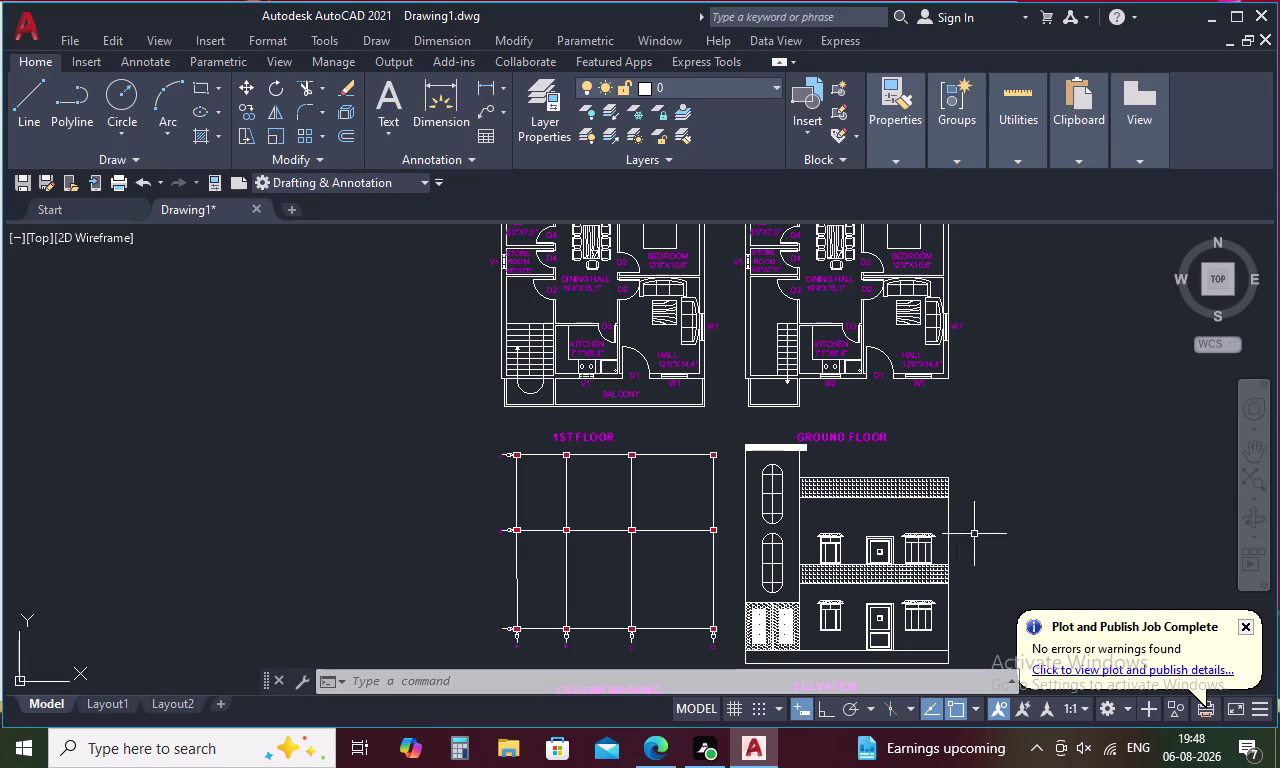
Select the 1ST FLOOR and GROUND FLOOR titles beneath the floor plans.
middle_drag(1003, 579, 1014, 520)
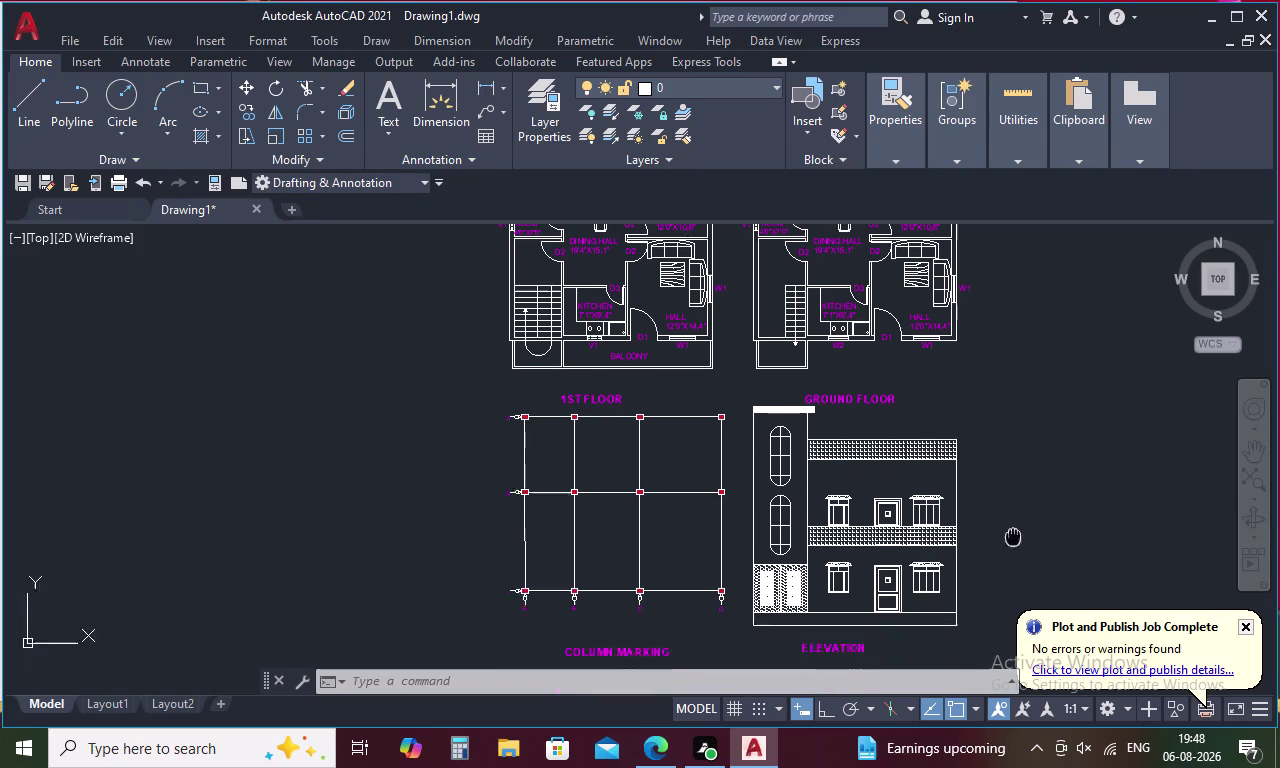
middle_drag(1014, 520, 1014, 504)
middle_drag(1013, 504, 1023, 590)
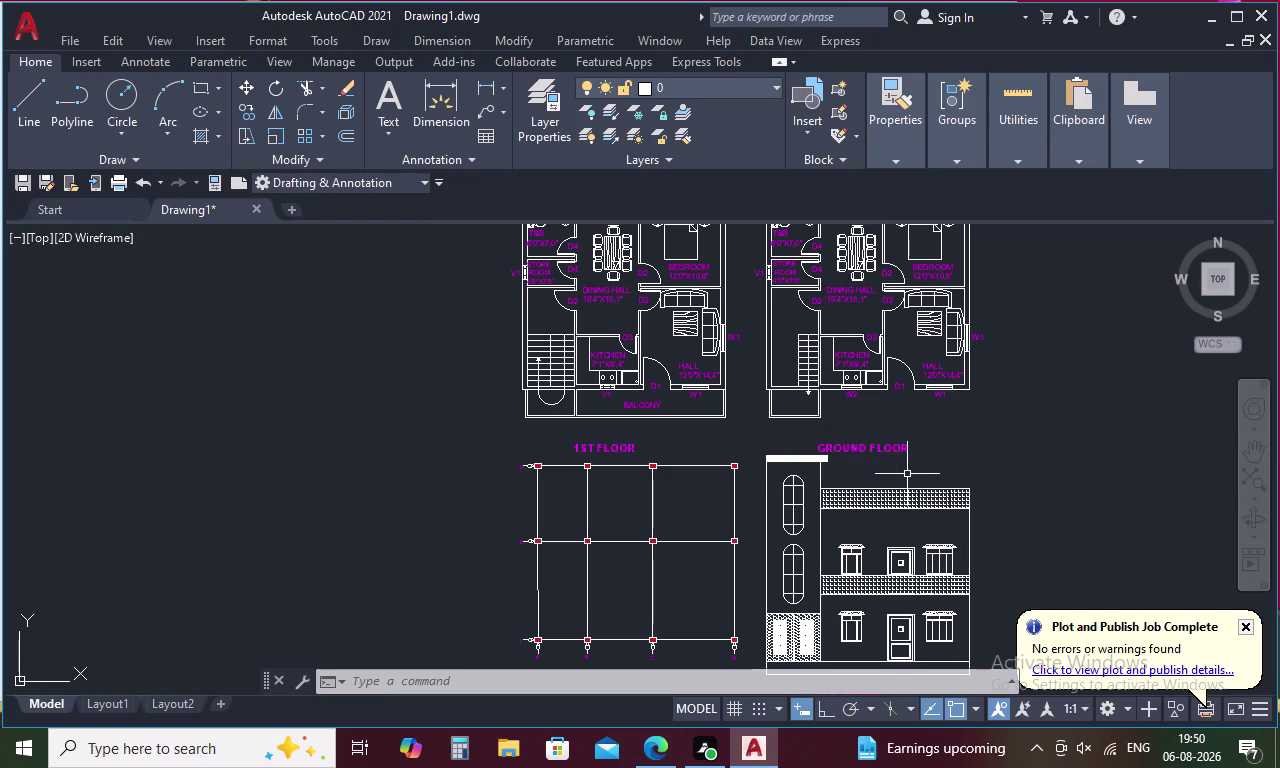
middle_drag(907, 475, 882, 427)
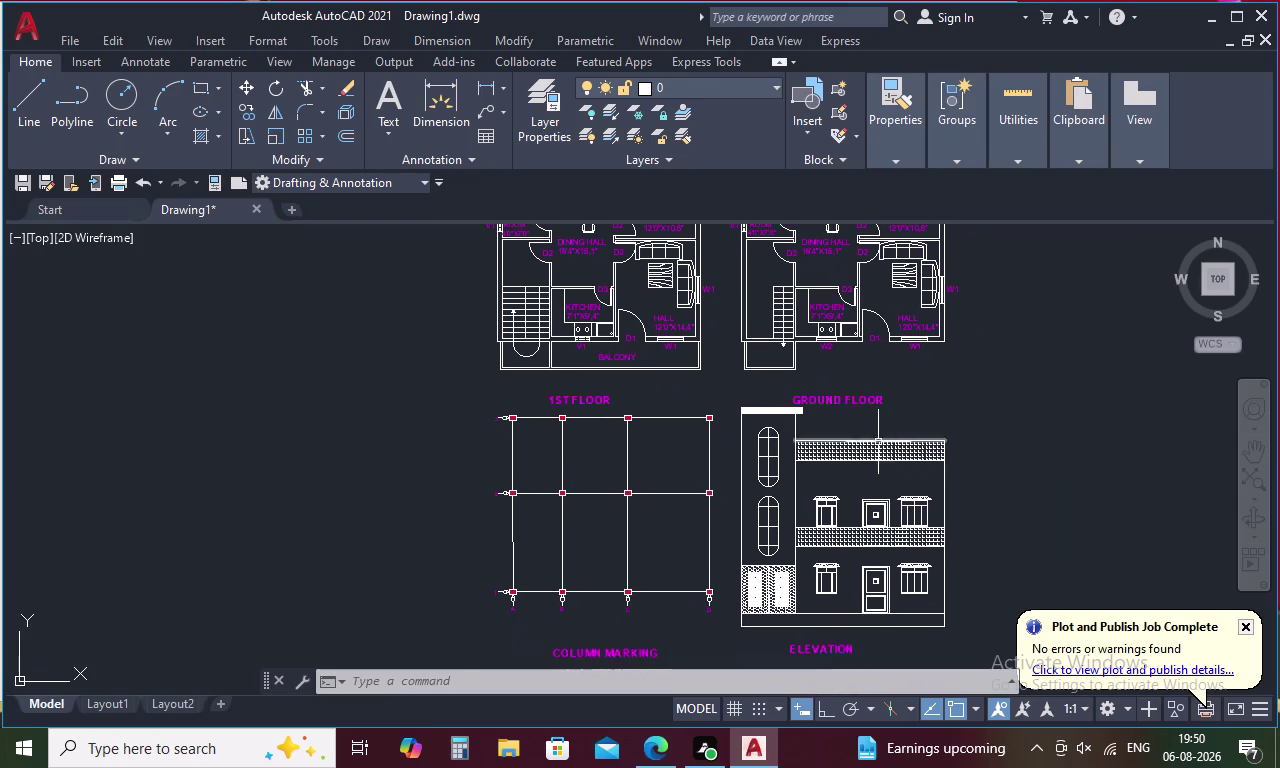
scroll(down, 3)
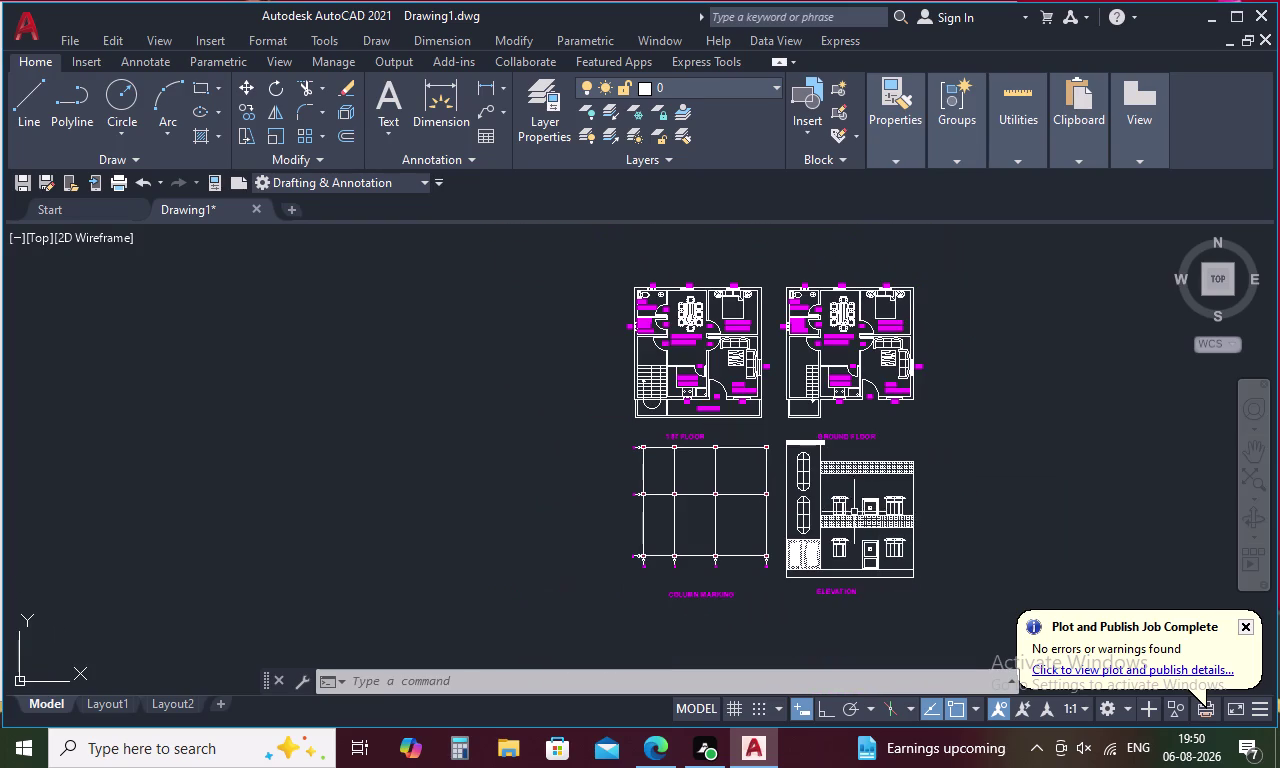
scroll(up, 3)
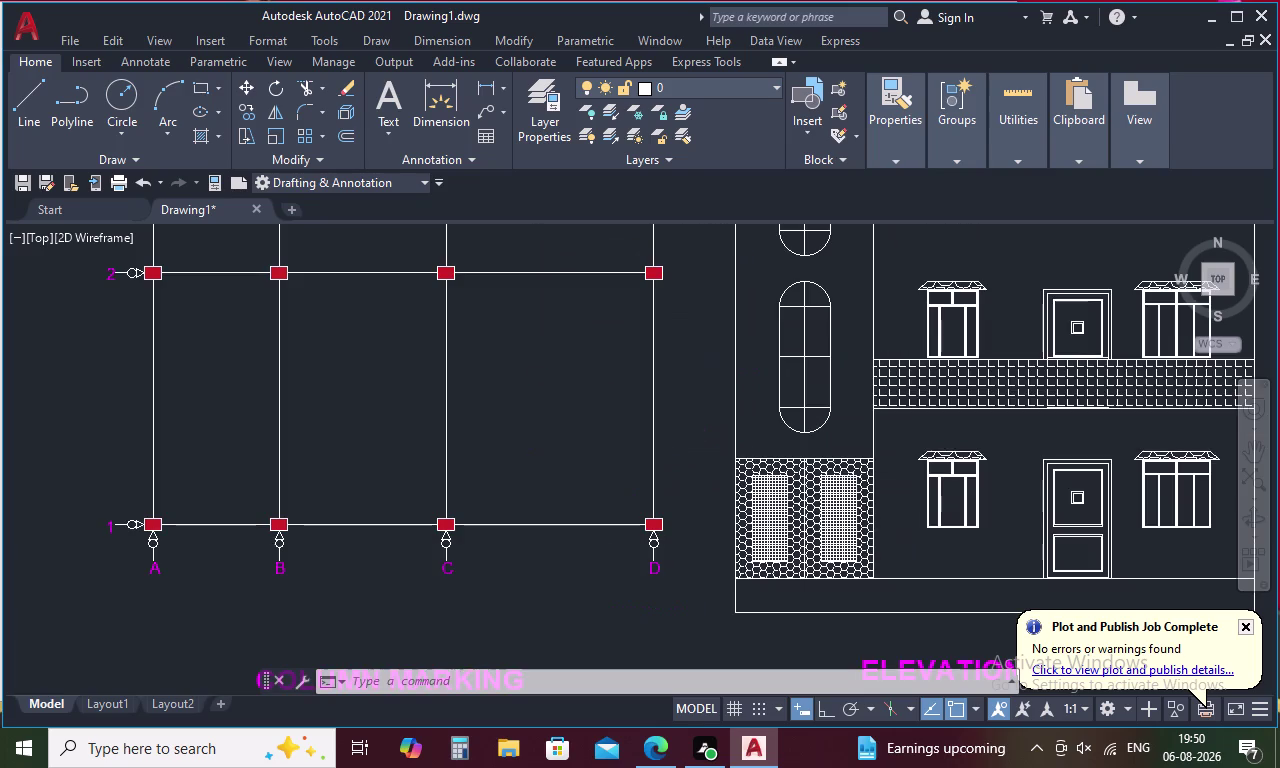
scroll(up, 3)
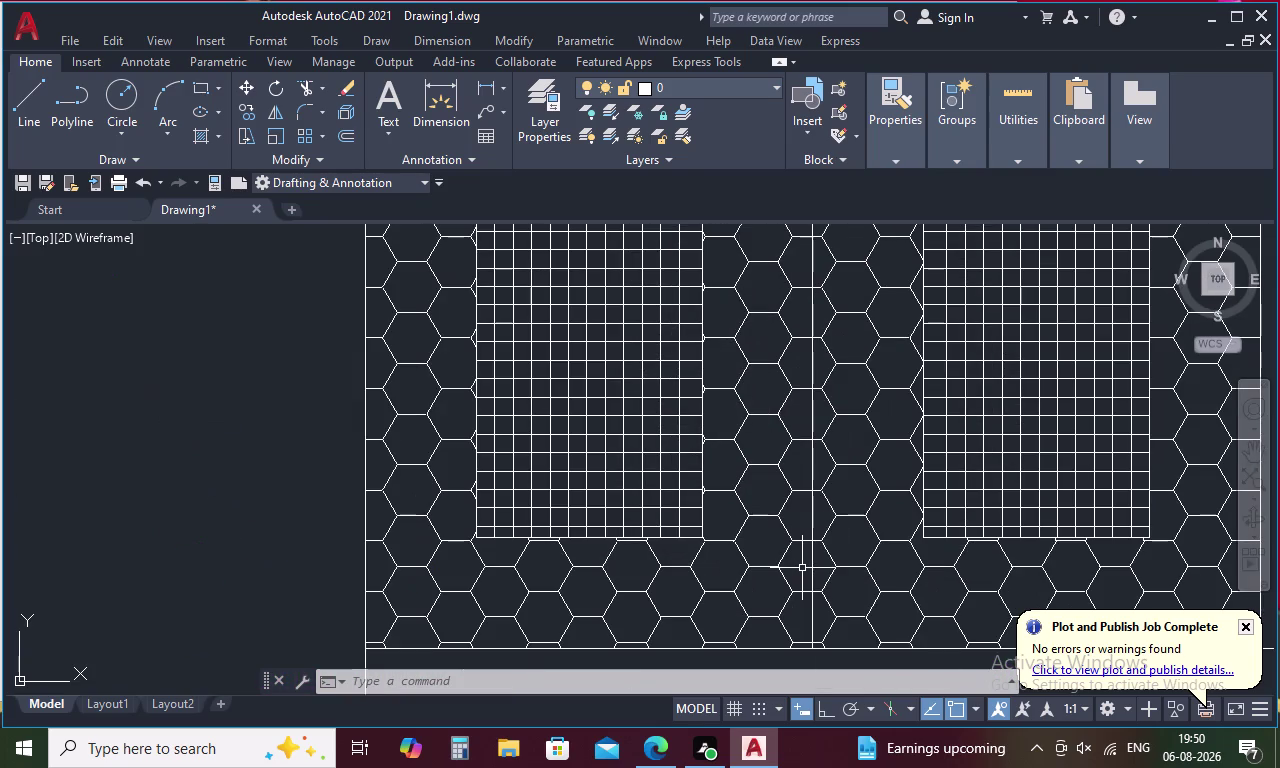
scroll(down, 3)
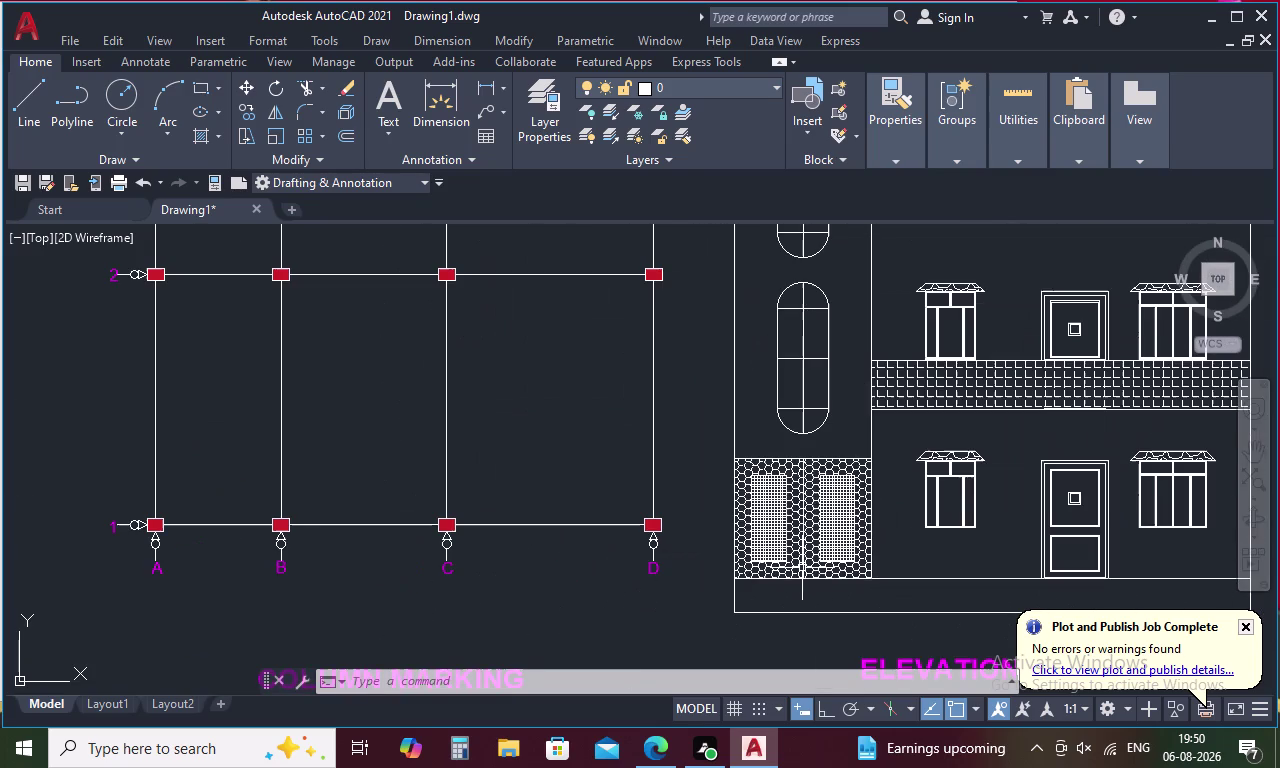
scroll(up, 3)
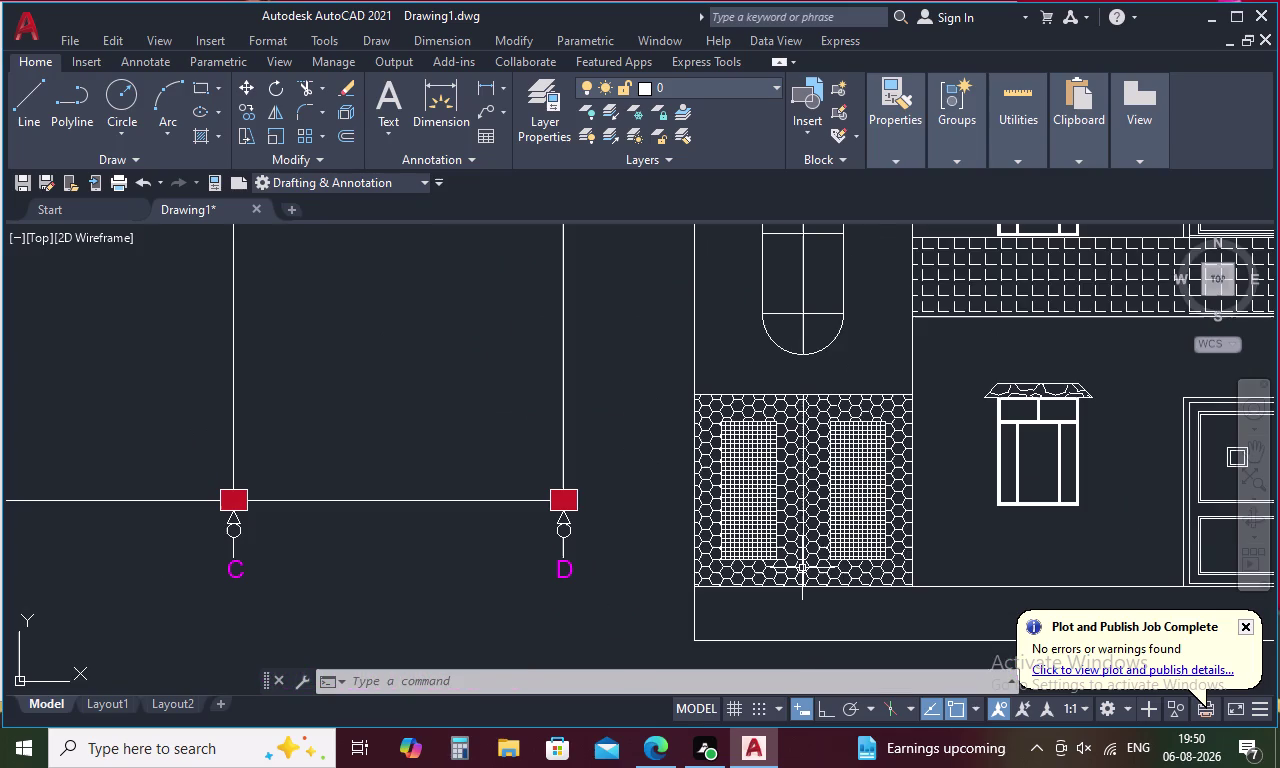
scroll(down, 3)
scroll(down, 3)
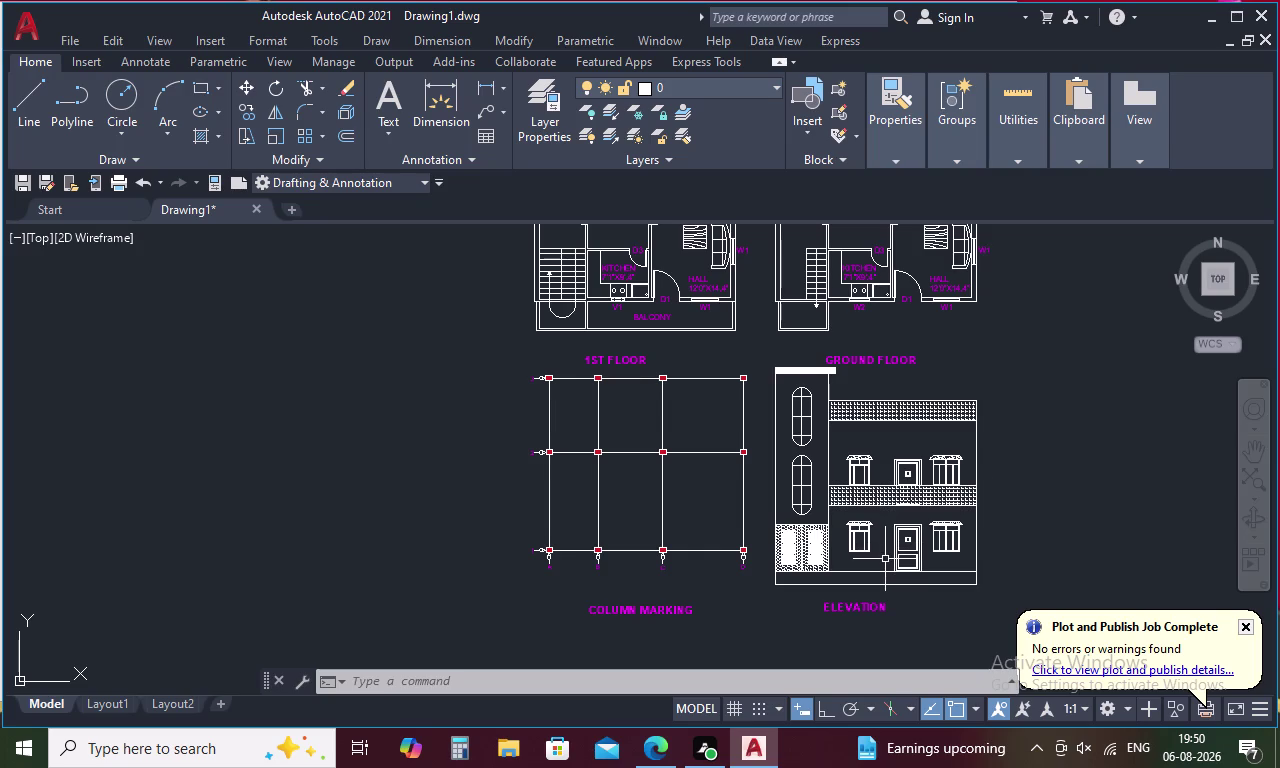
middle_drag(885, 559, 886, 617)
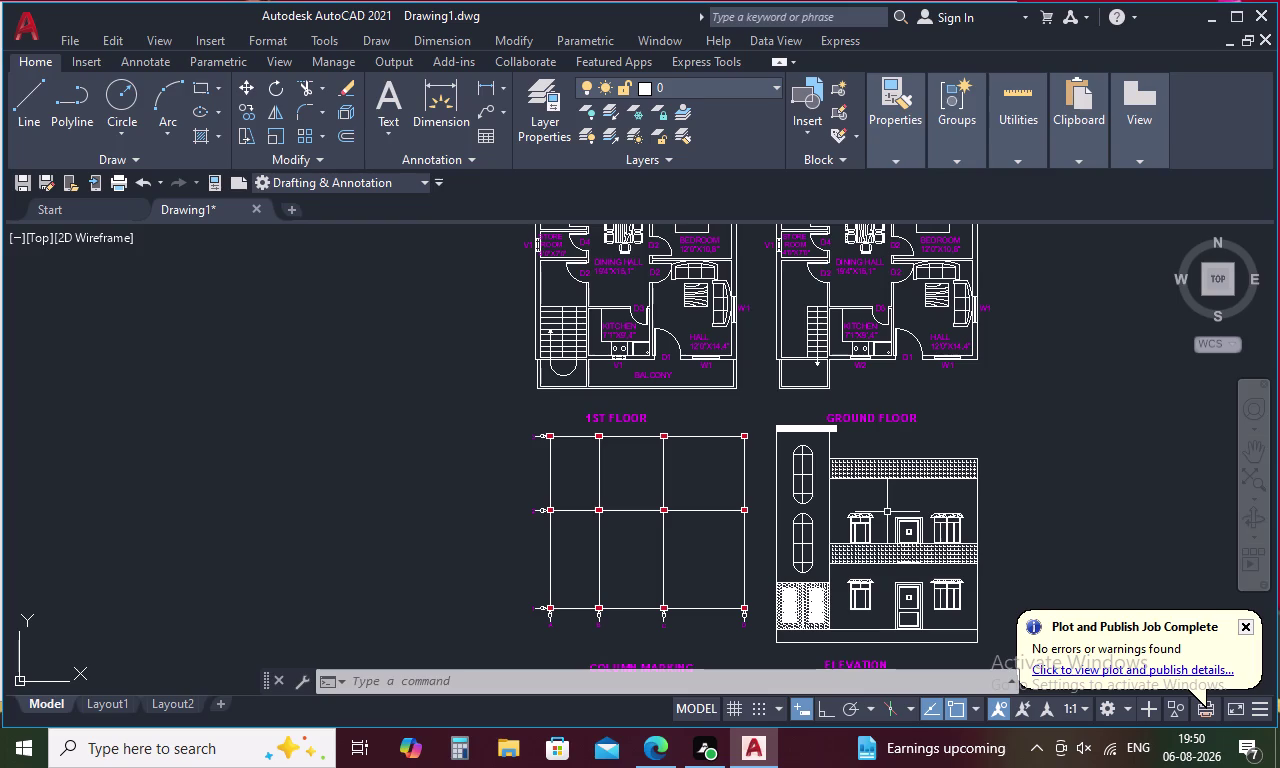
middle_drag(887, 512, 876, 594)
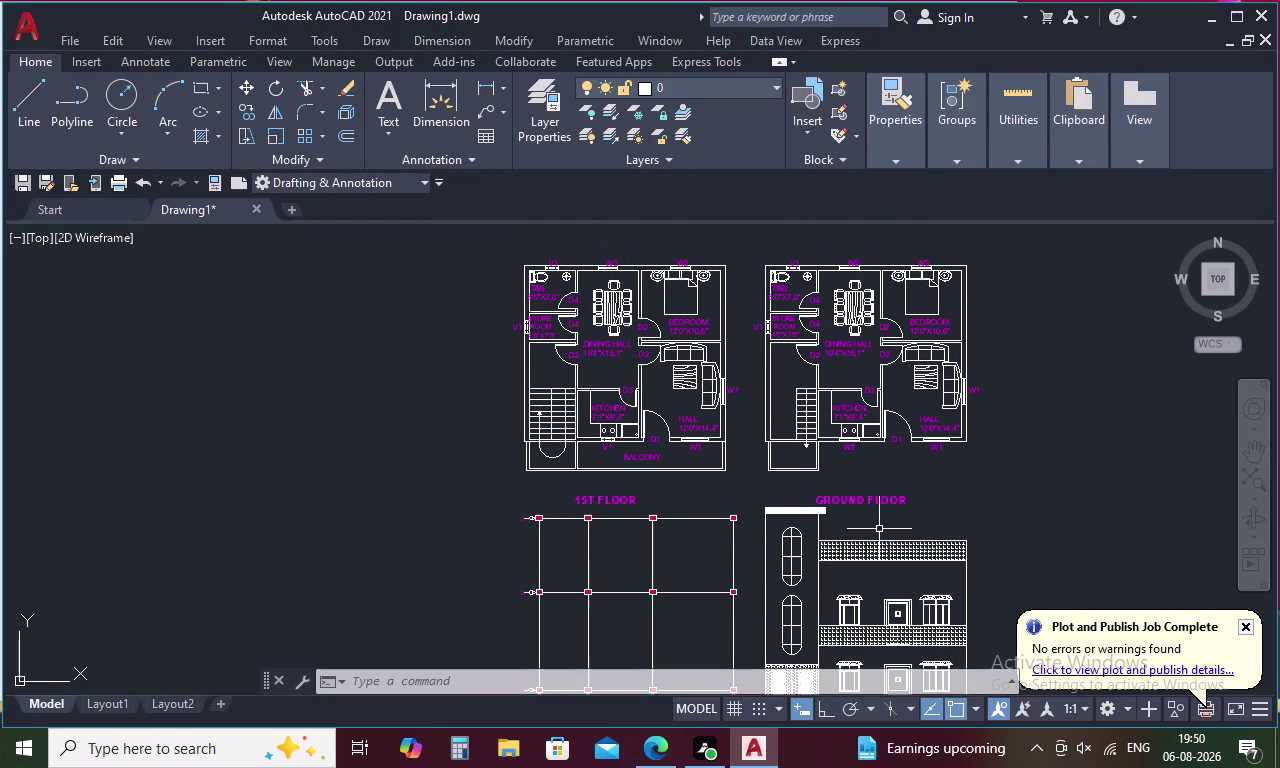
middle_drag(879, 529, 879, 573)
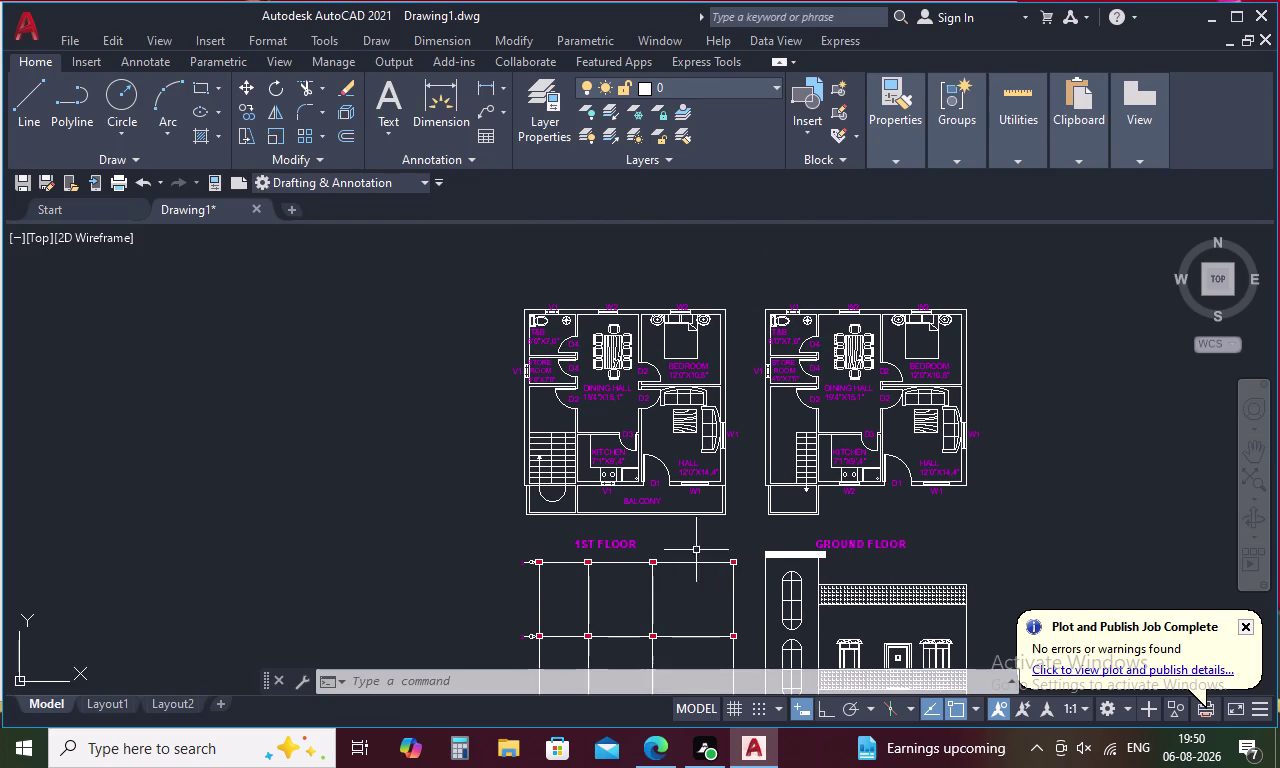
click(870, 543)
click(617, 547)
Move both selected titles a short distance upward using the right-click Move command.
right_click(706, 534)
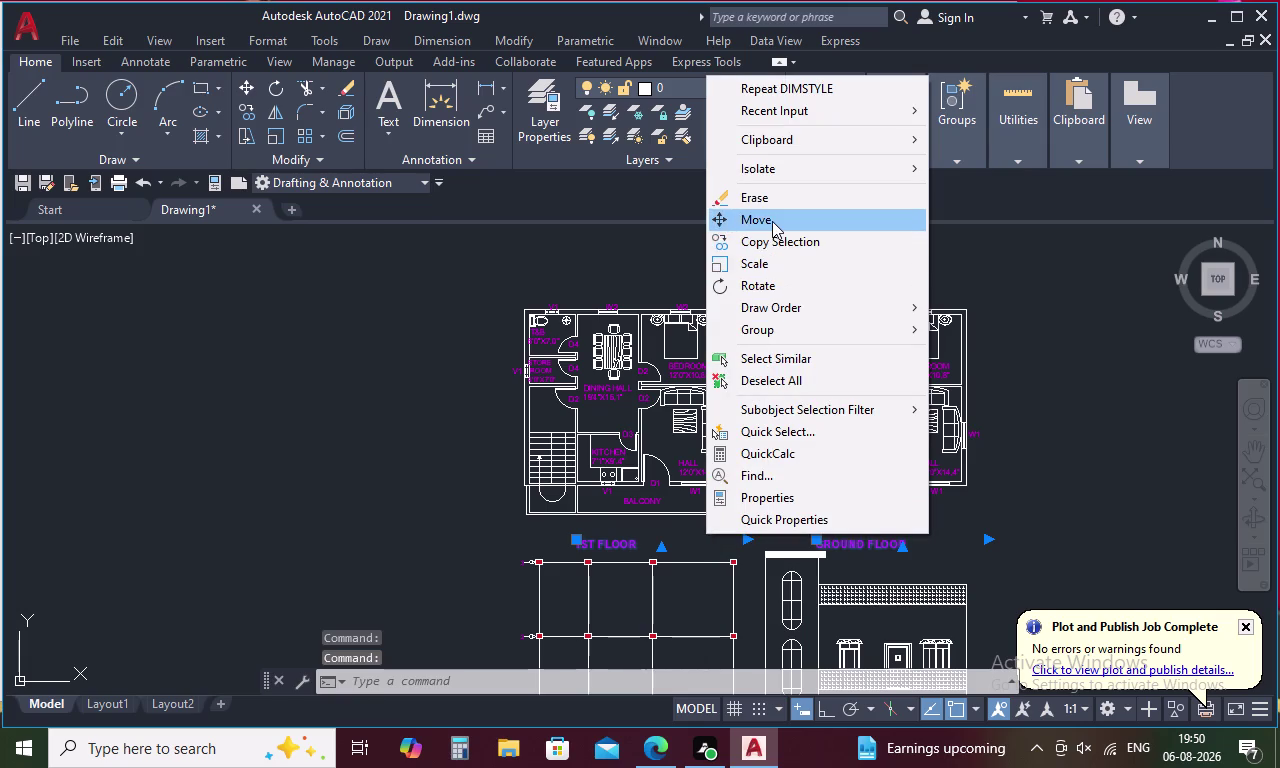
click(772, 221)
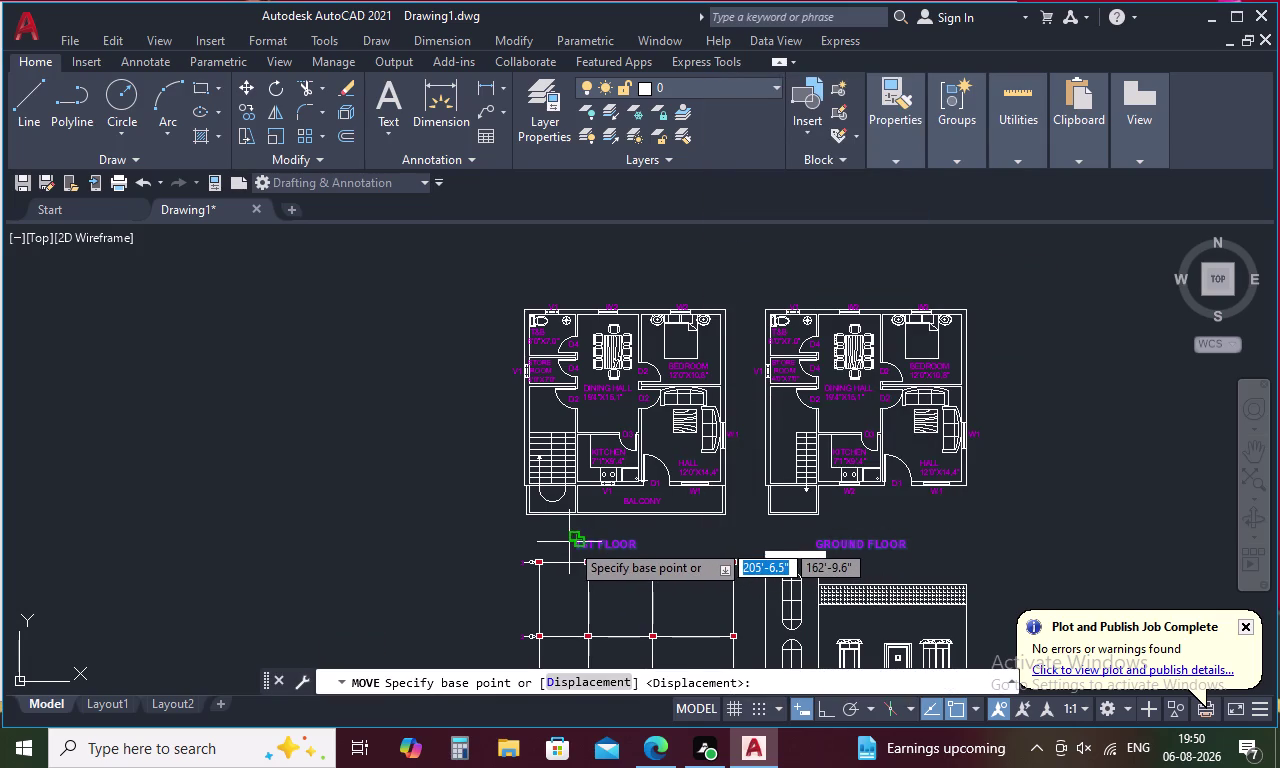
click(572, 543)
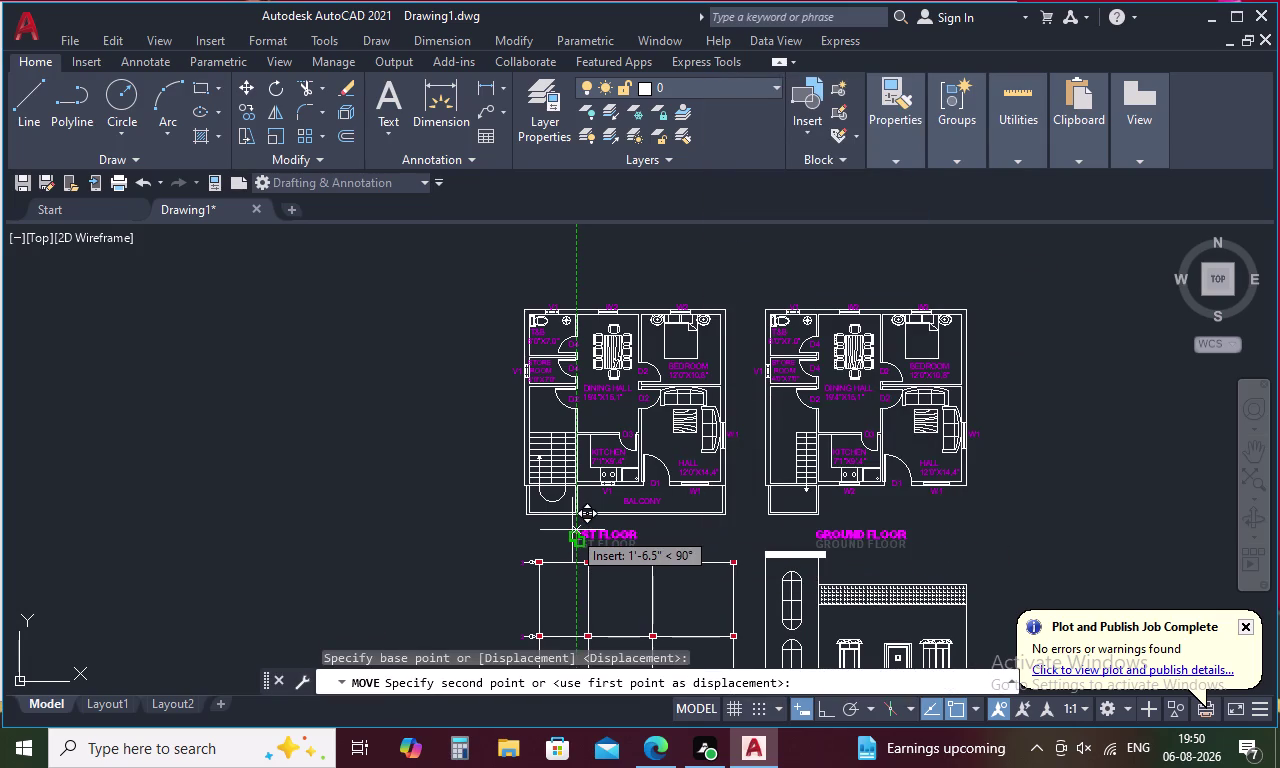
click(572, 530)
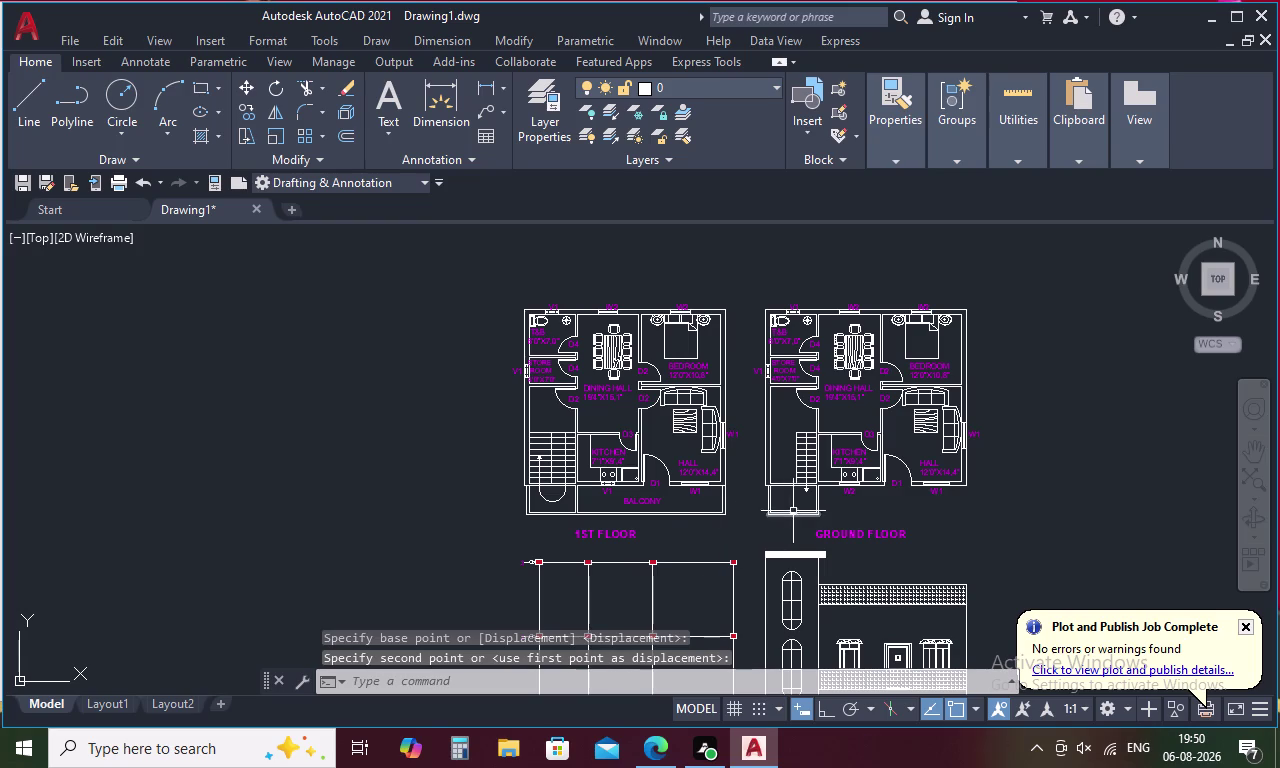
scroll(up, 3)
scroll(up, 3)
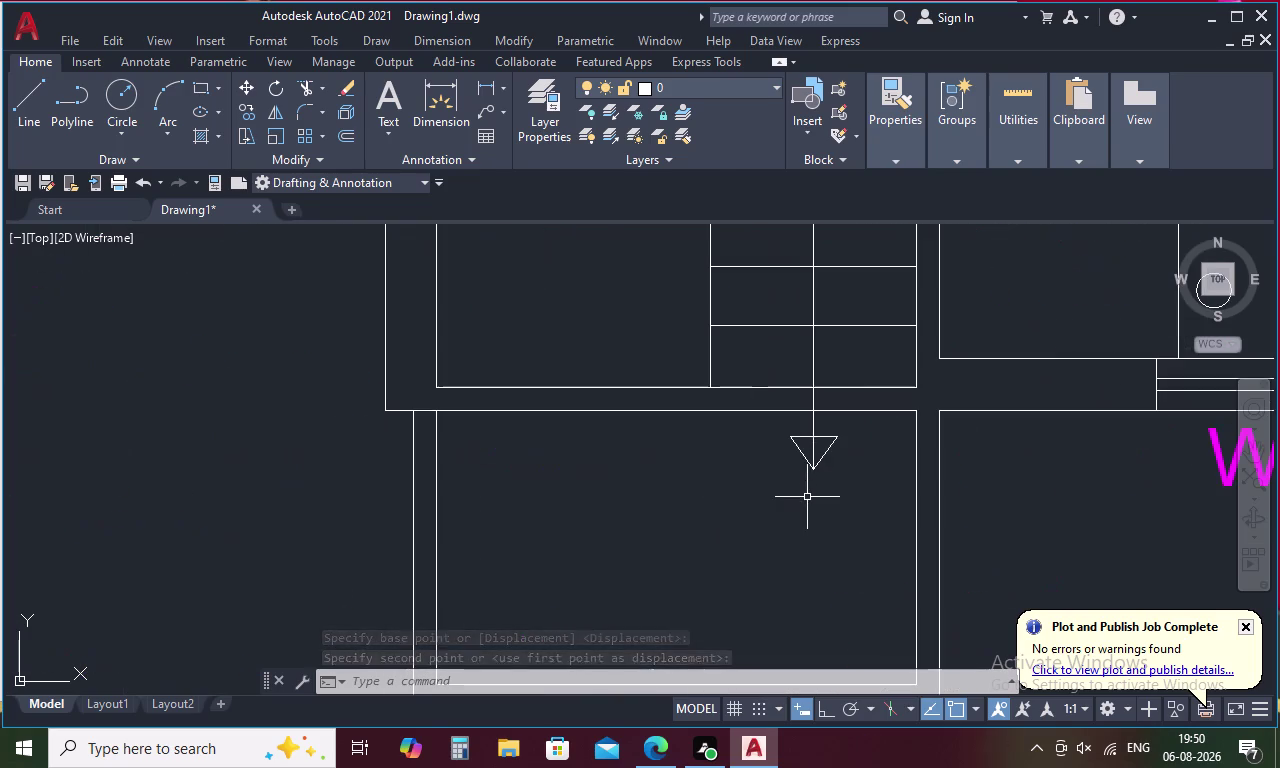
scroll(down, 3)
scroll(down, 3)
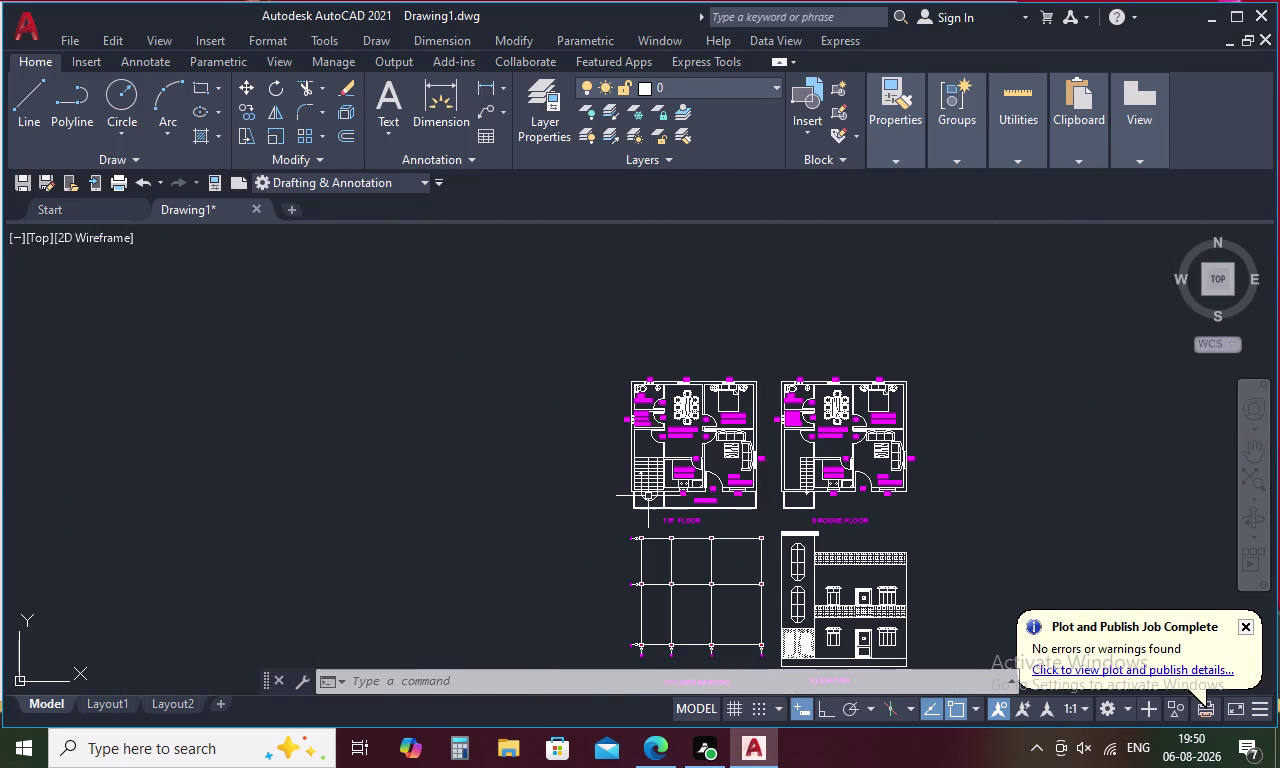
scroll(up, 3)
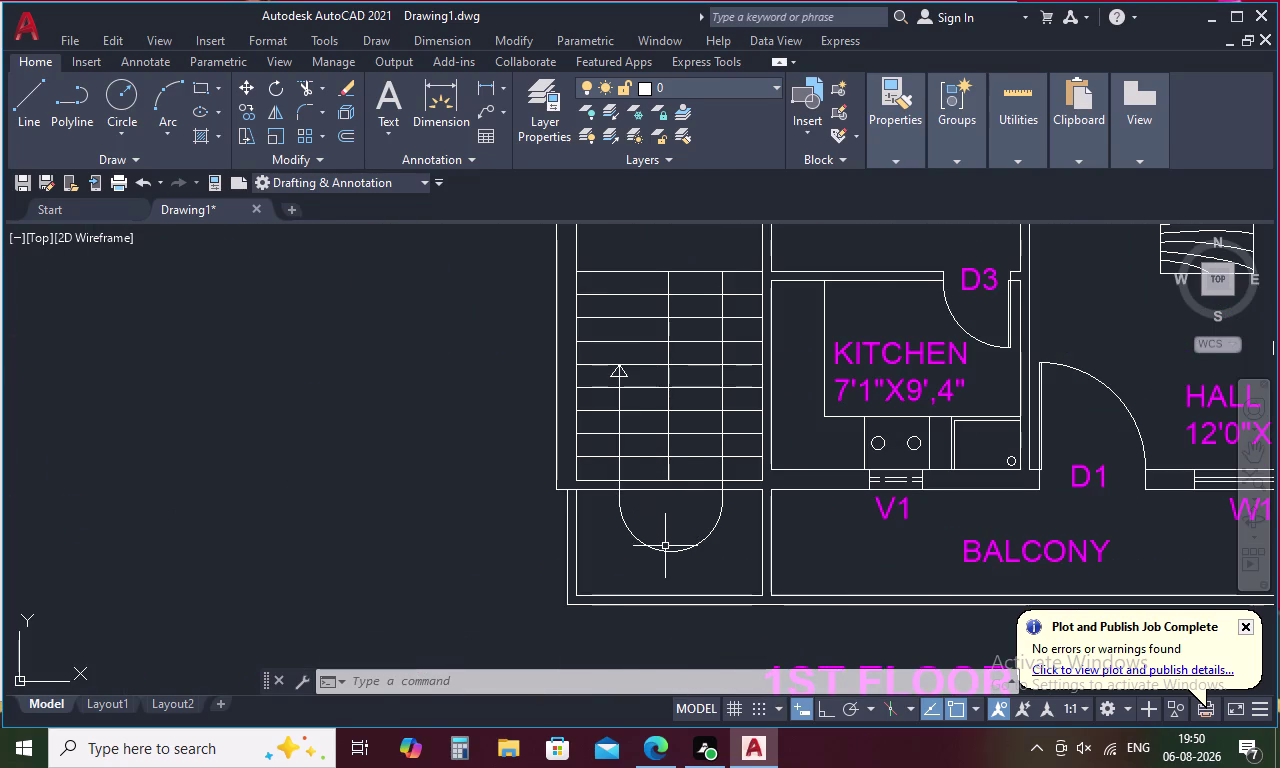
scroll(down, 3)
Select three room labels in the right plan, deselect them, and start a linear dimension.
middle_drag(790, 575, 806, 469)
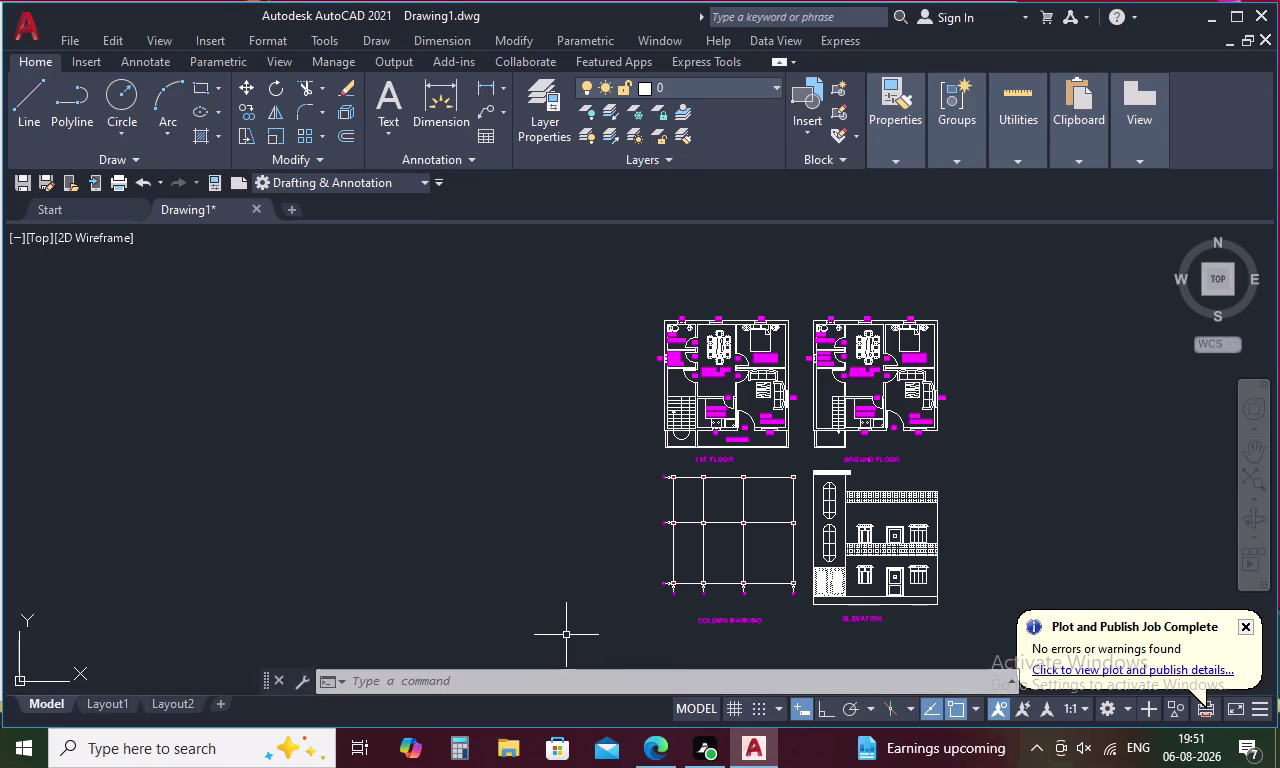
scroll(up, 3)
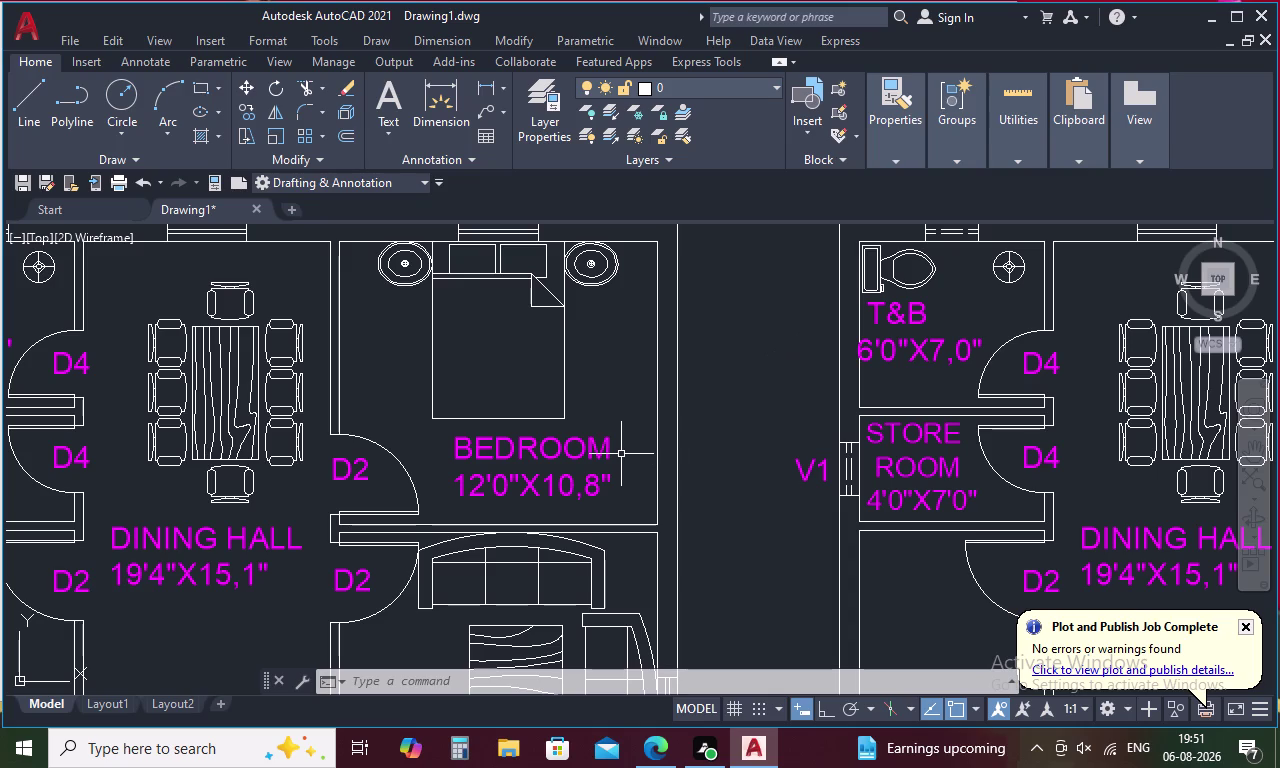
click(802, 476)
click(1040, 359)
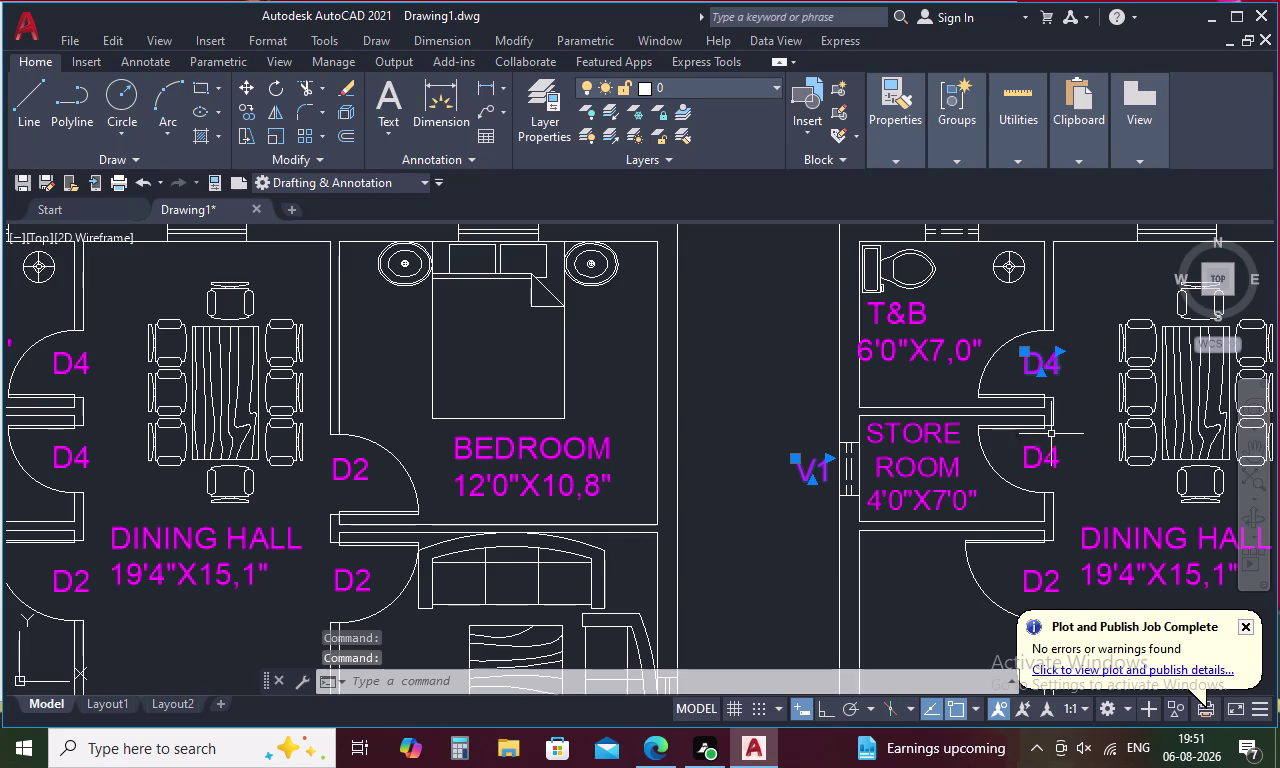
click(1049, 452)
scroll(down, 3)
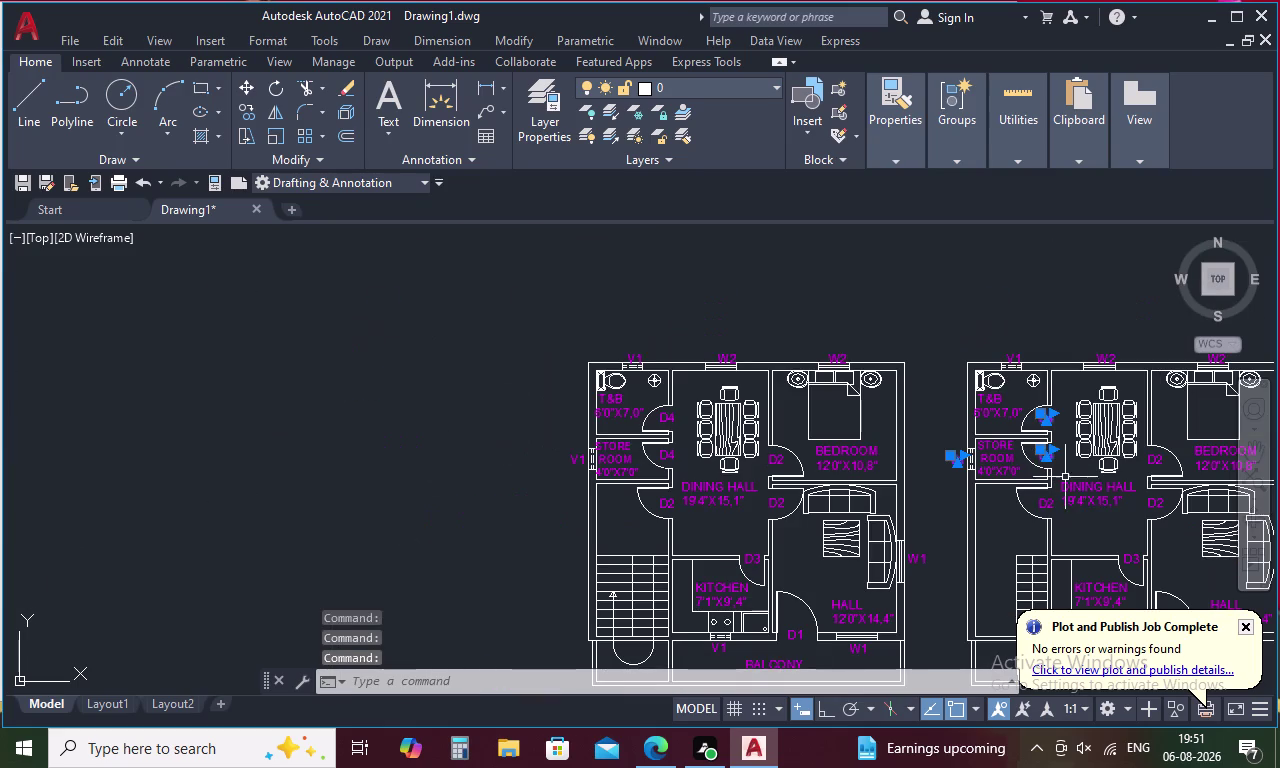
key(Escape)
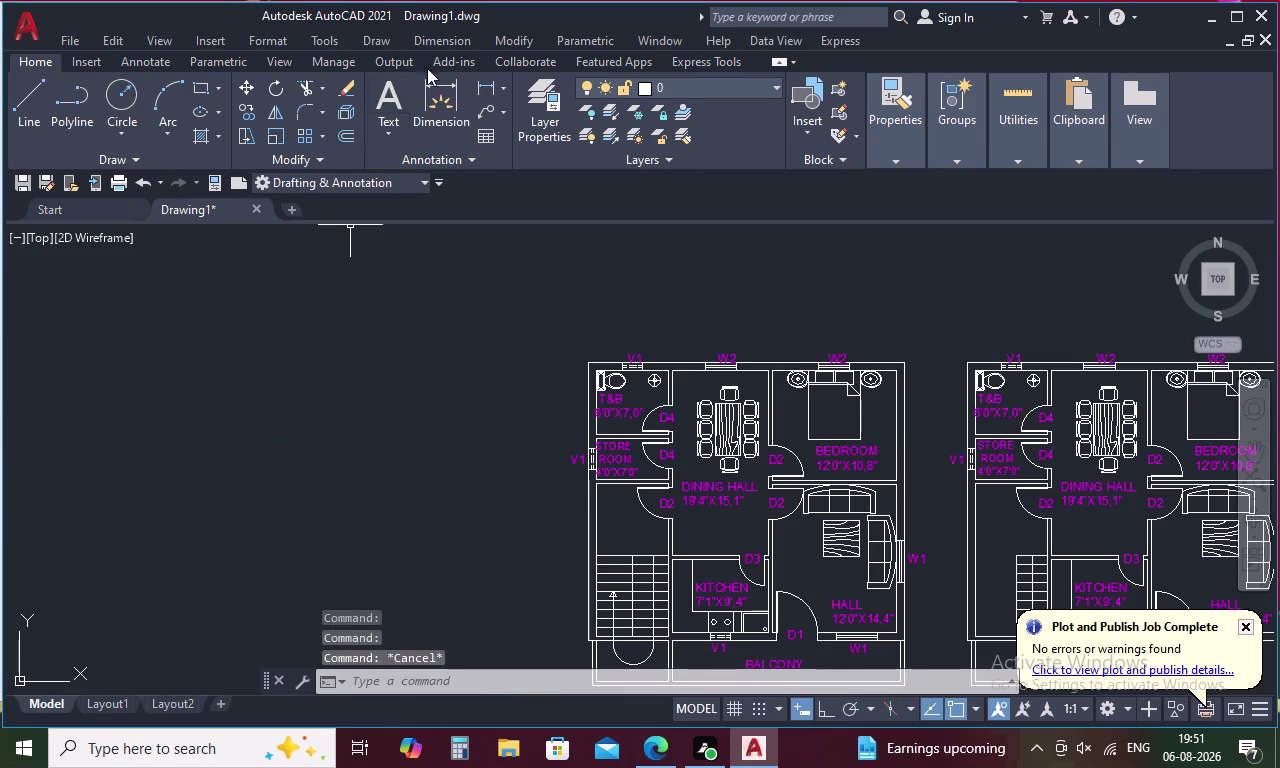
click(484, 79)
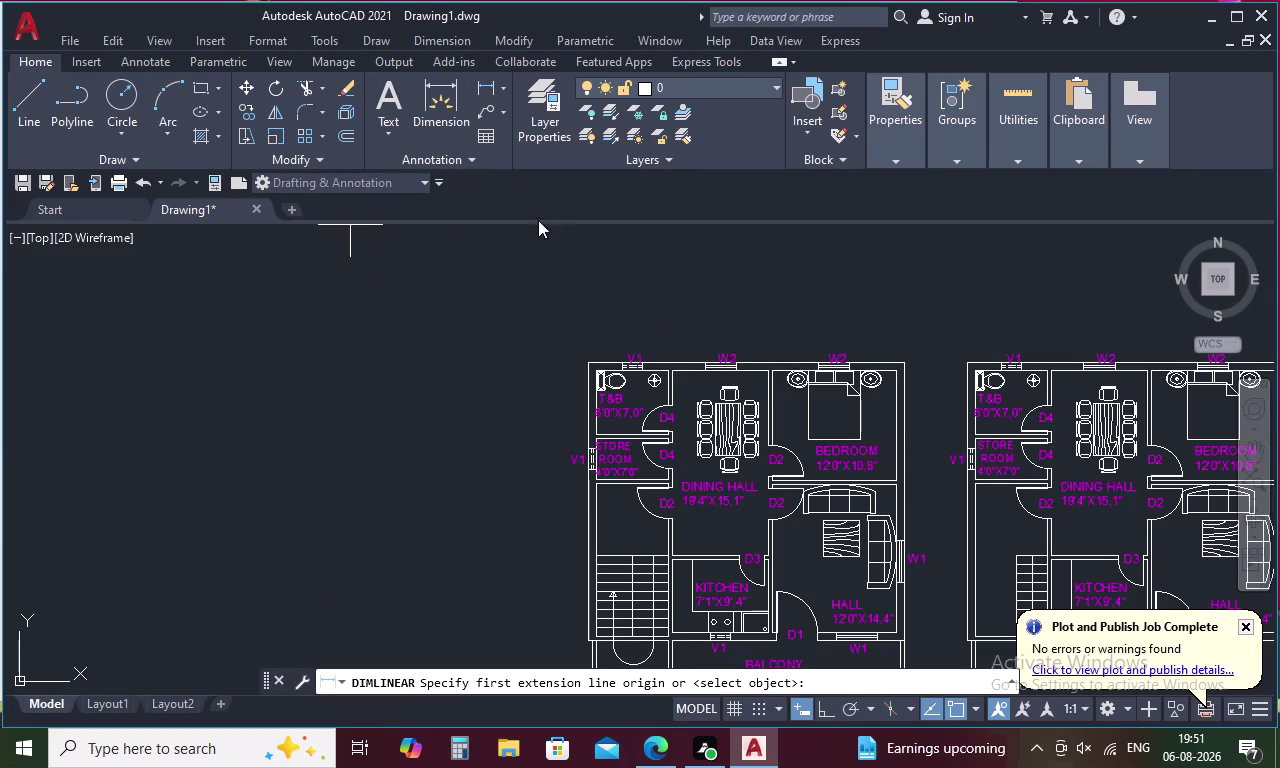
Pick two points on the ground floor wall, then cancel the unfinished dimension.
middle_drag(941, 378, 868, 251)
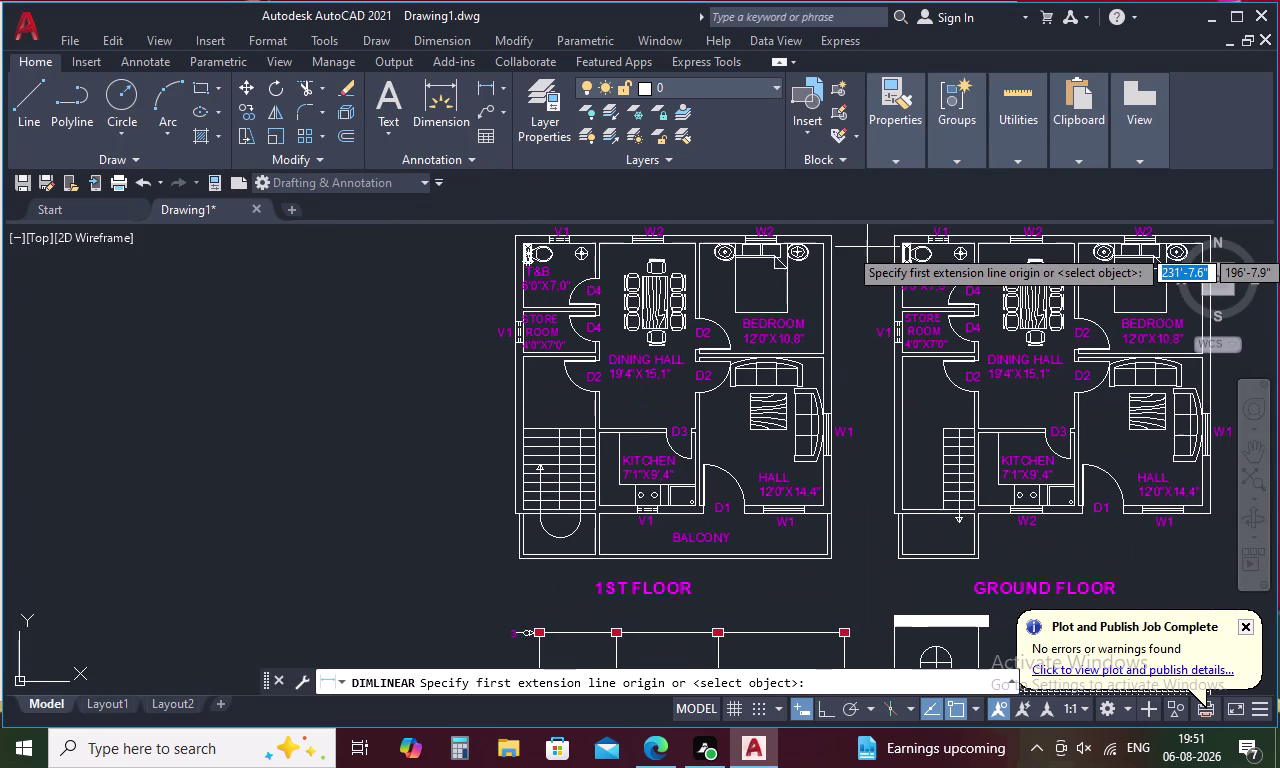
click(895, 239)
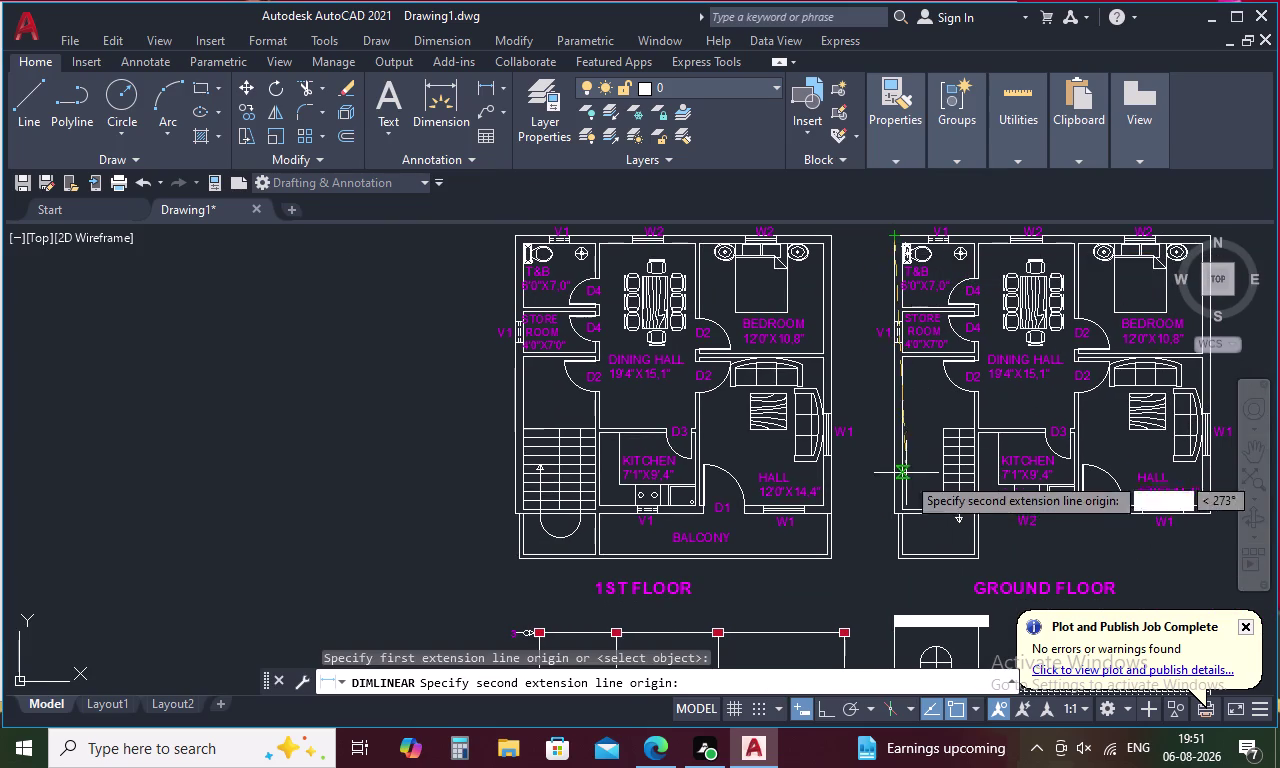
click(894, 514)
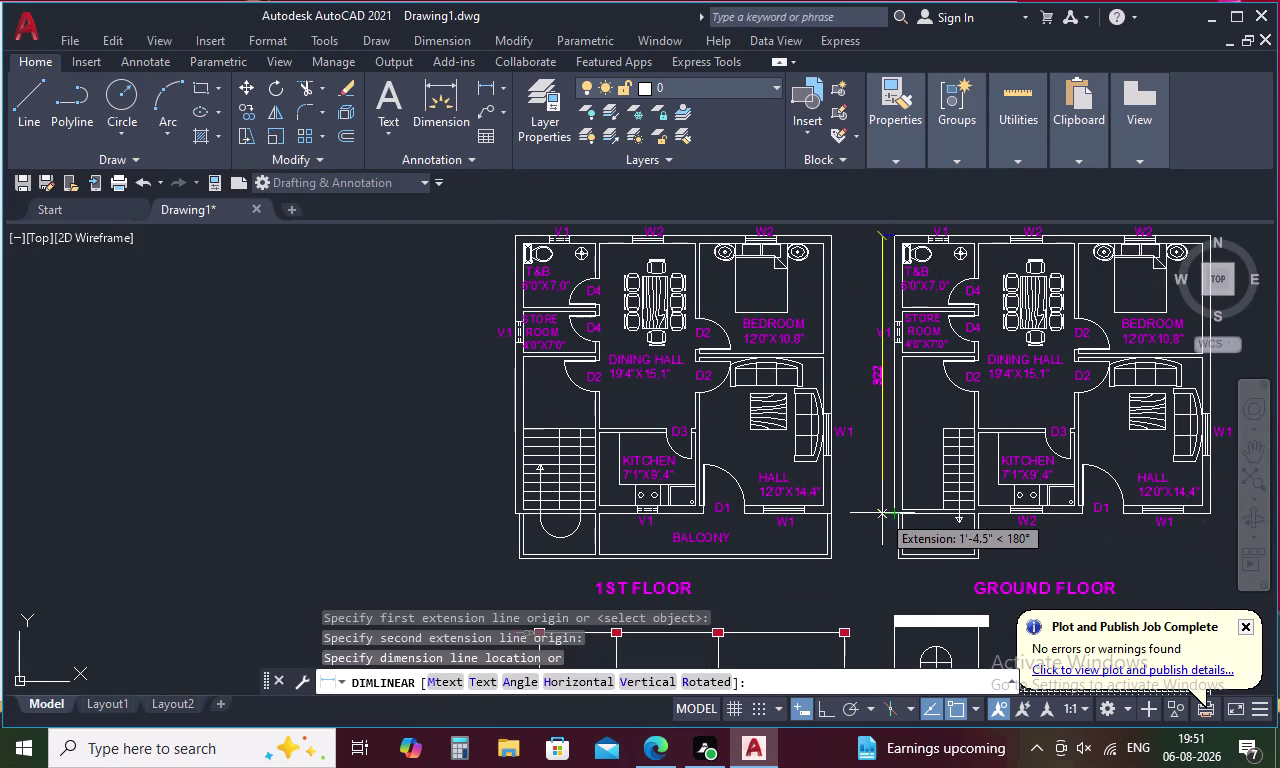
key(Escape)
Set ISO-25 to Engineering units with 0'-0.0" precision, make it current, and close.
key(d)
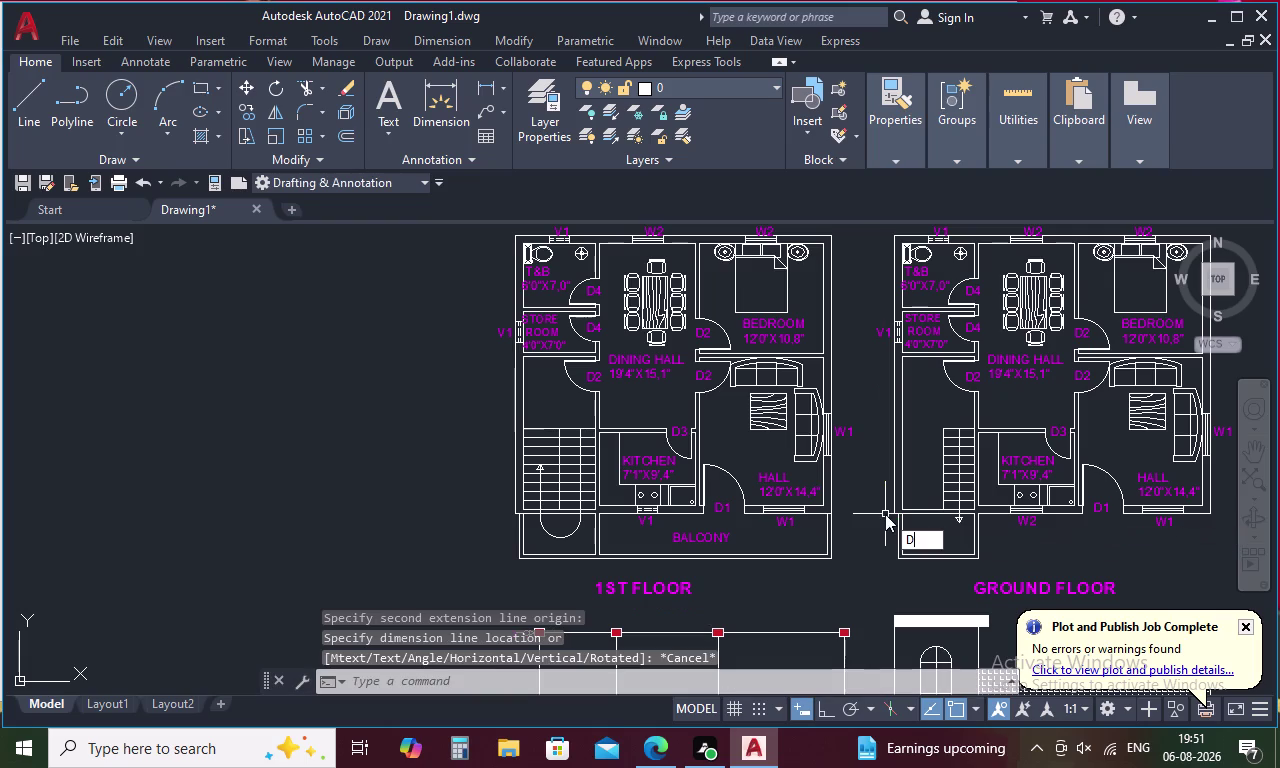
key(Return)
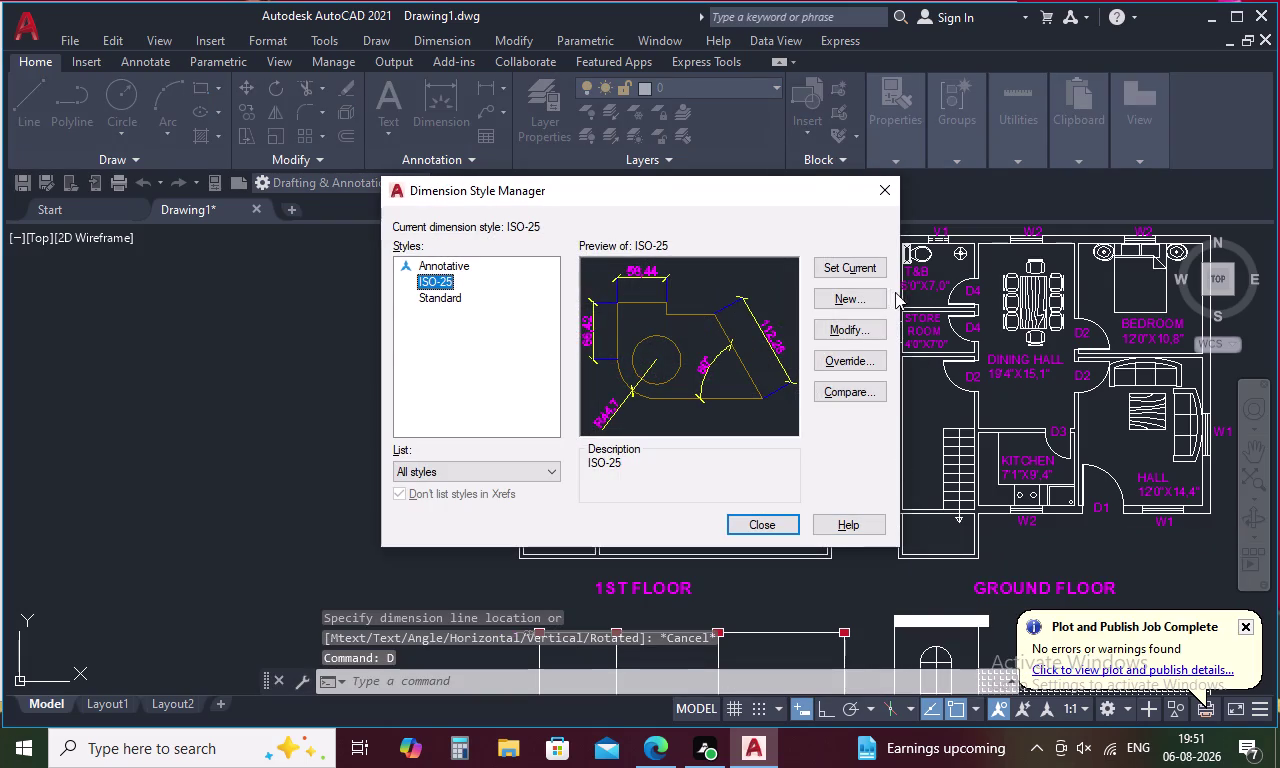
click(860, 327)
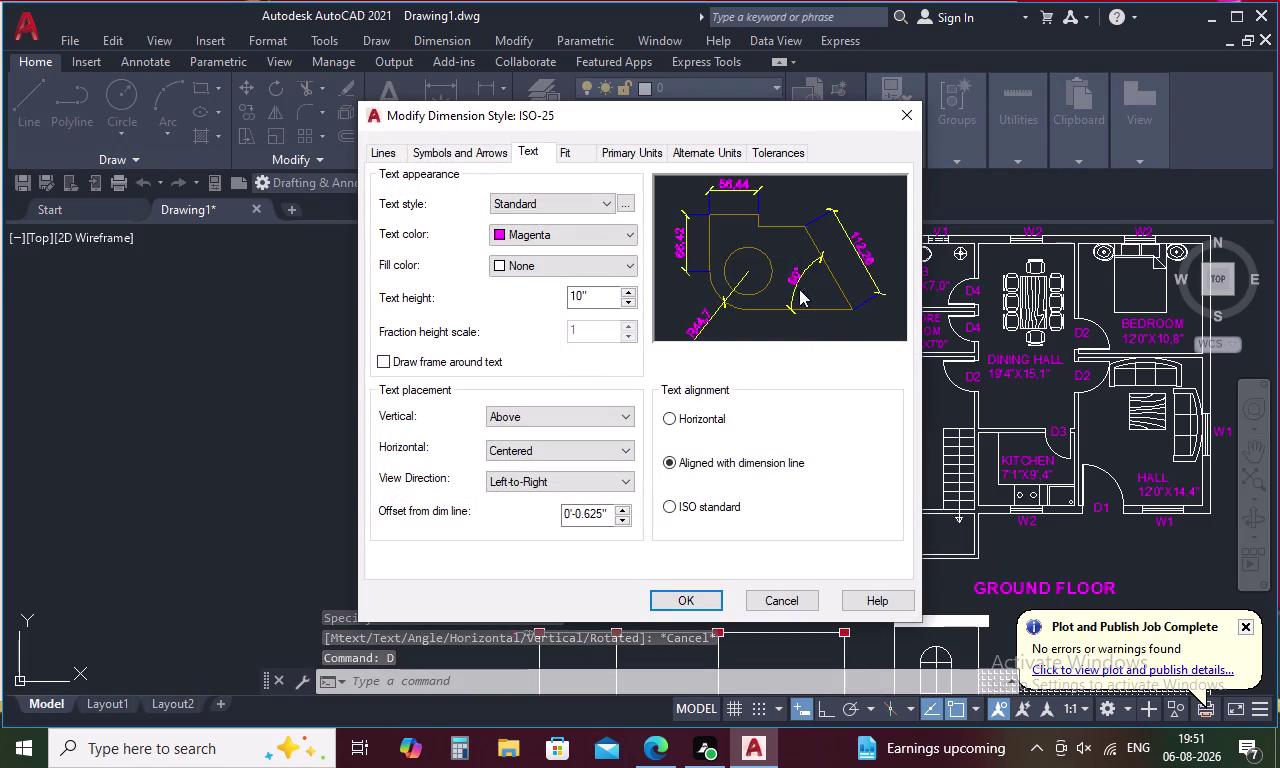
click(627, 151)
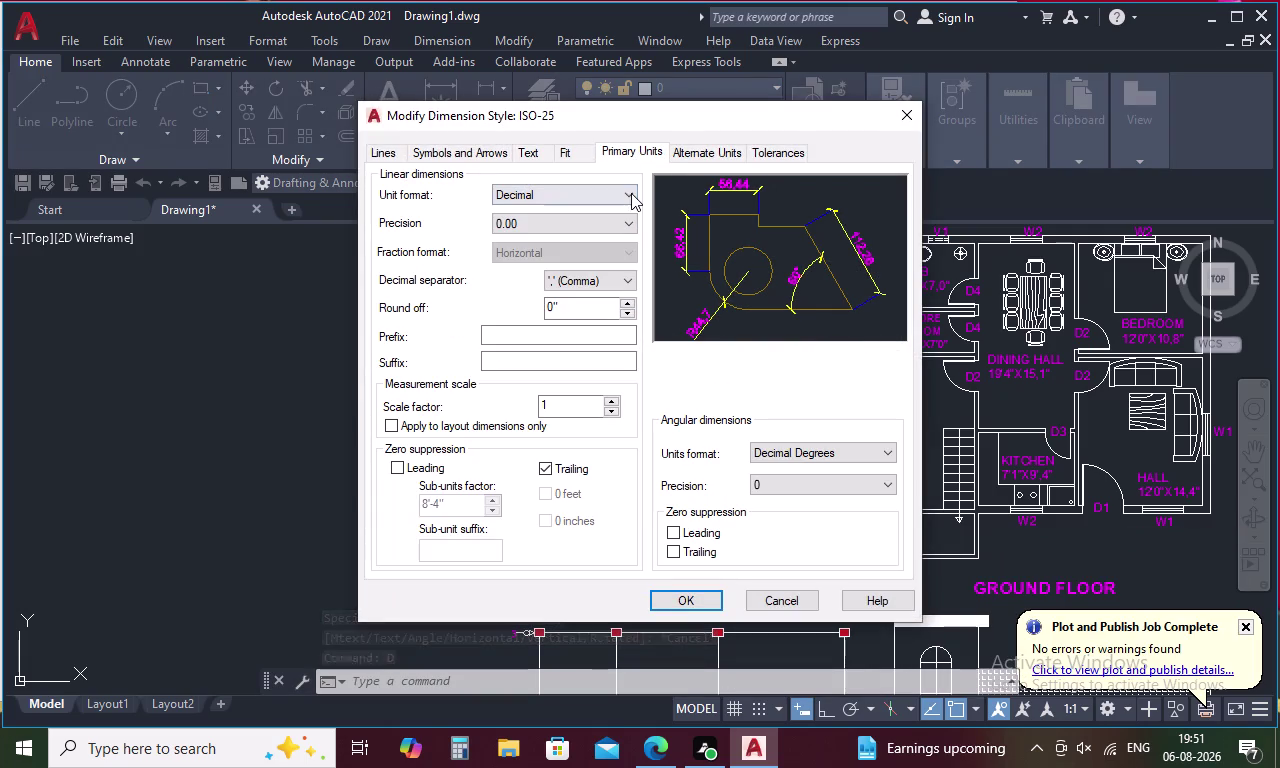
click(631, 193)
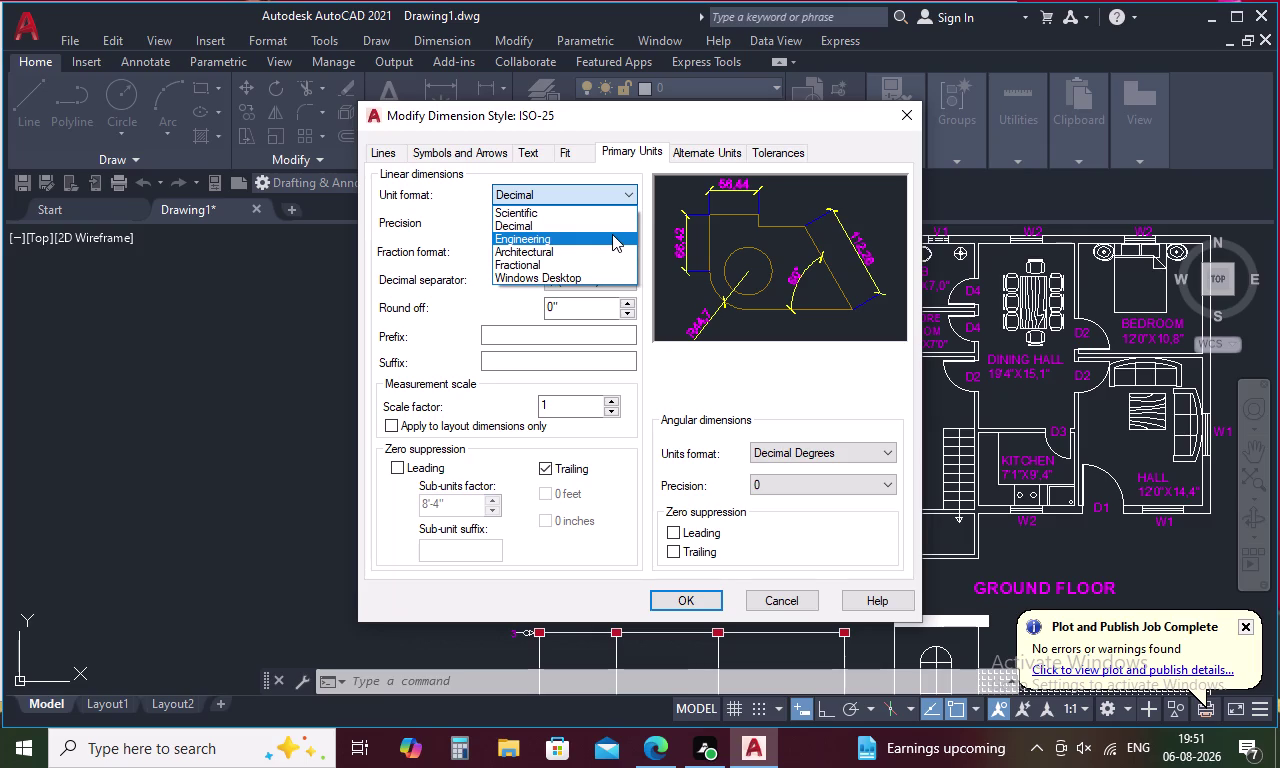
click(612, 234)
click(619, 224)
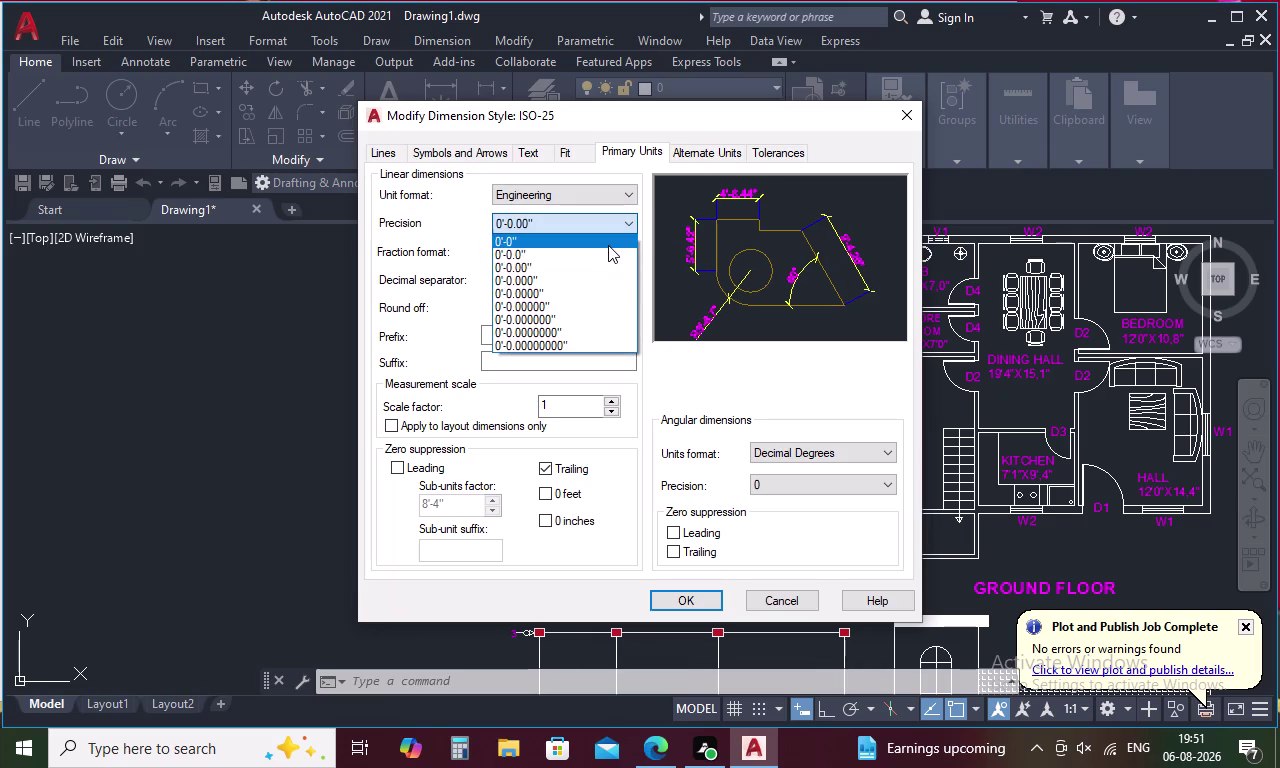
click(606, 248)
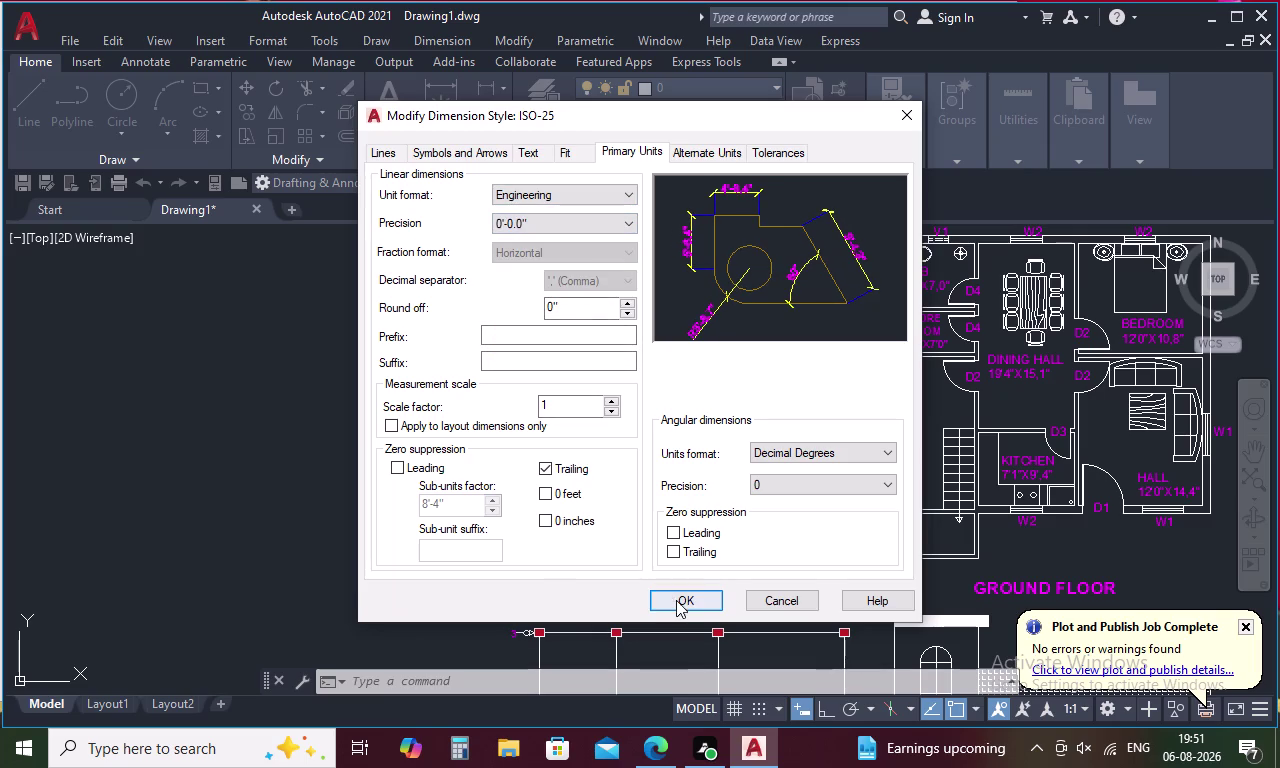
click(680, 601)
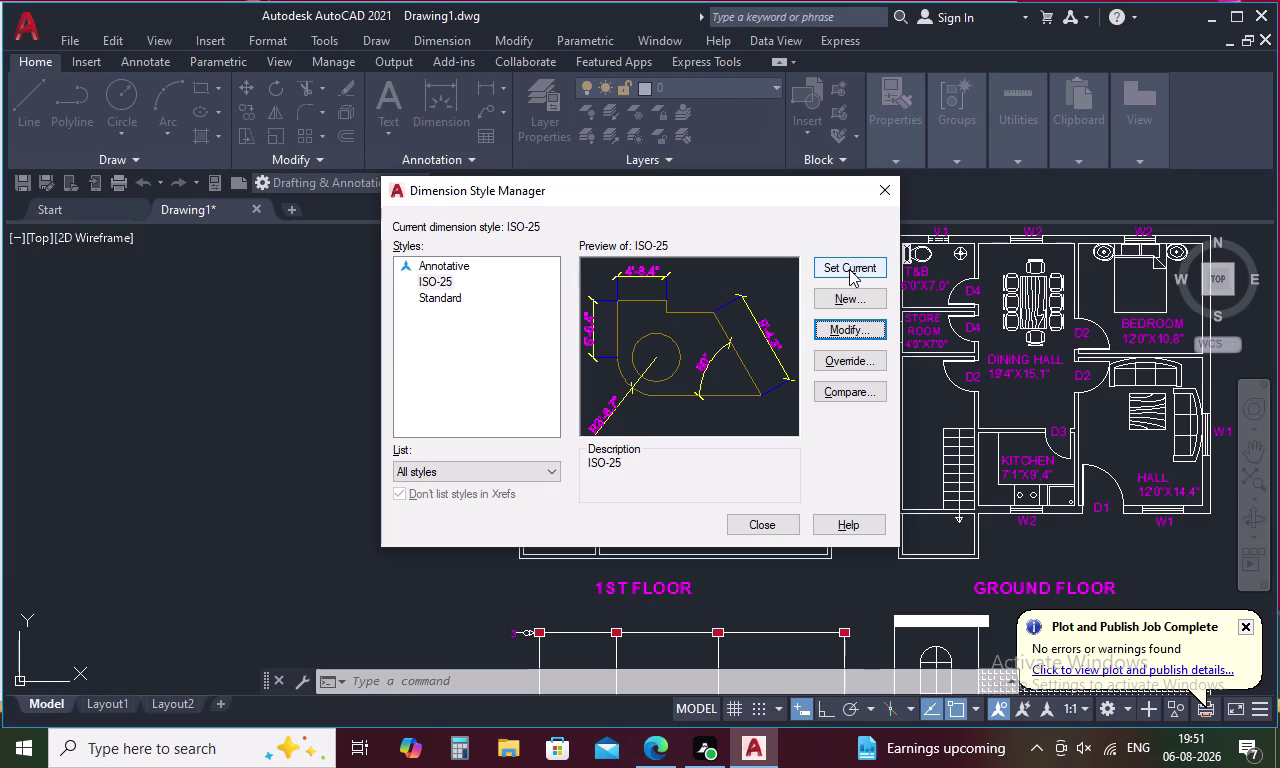
click(849, 269)
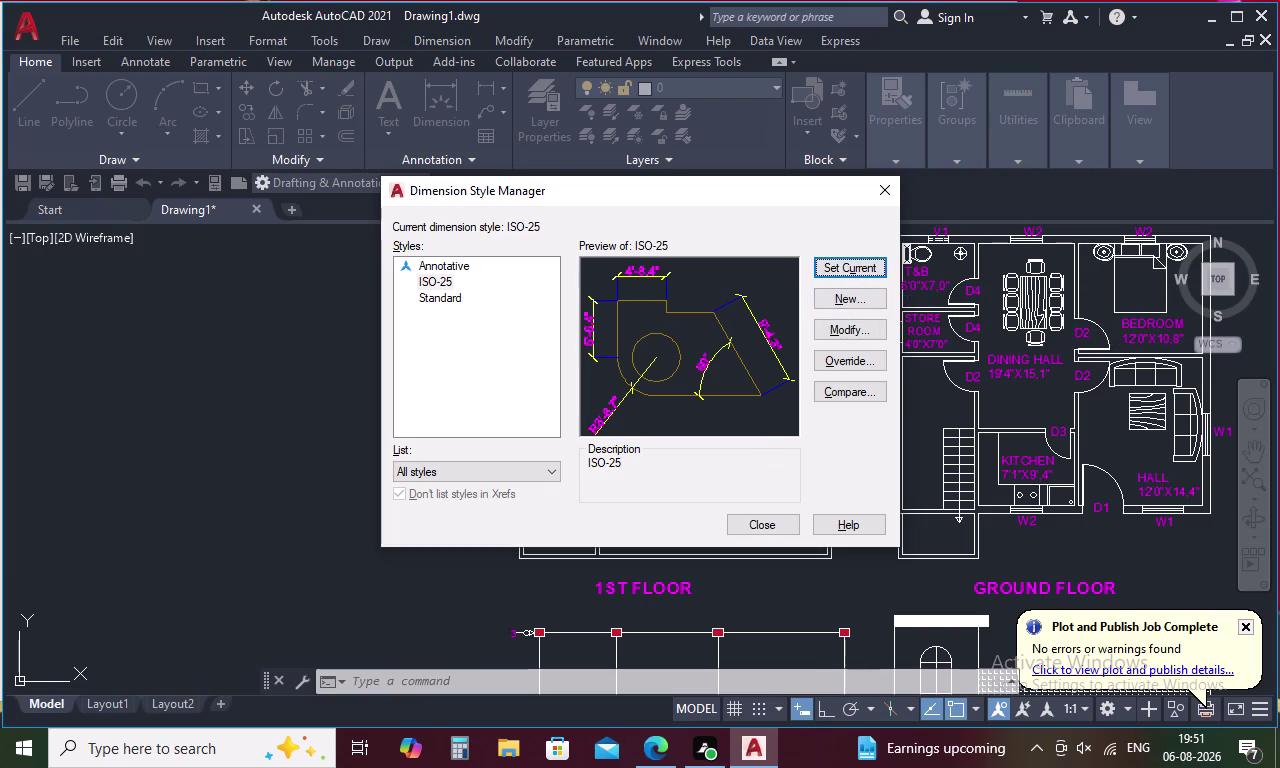
click(756, 527)
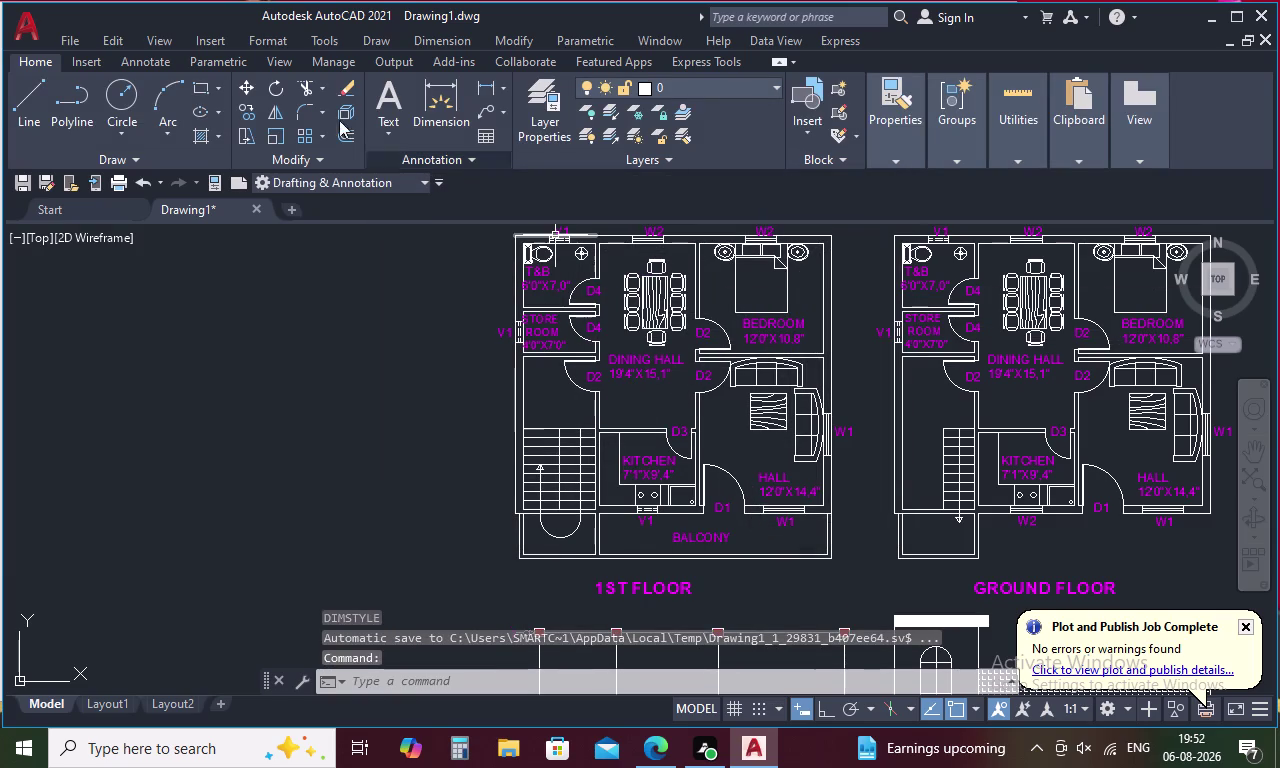
Dimension the ground floor plan's left side vertically at 26'-10".
click(478, 80)
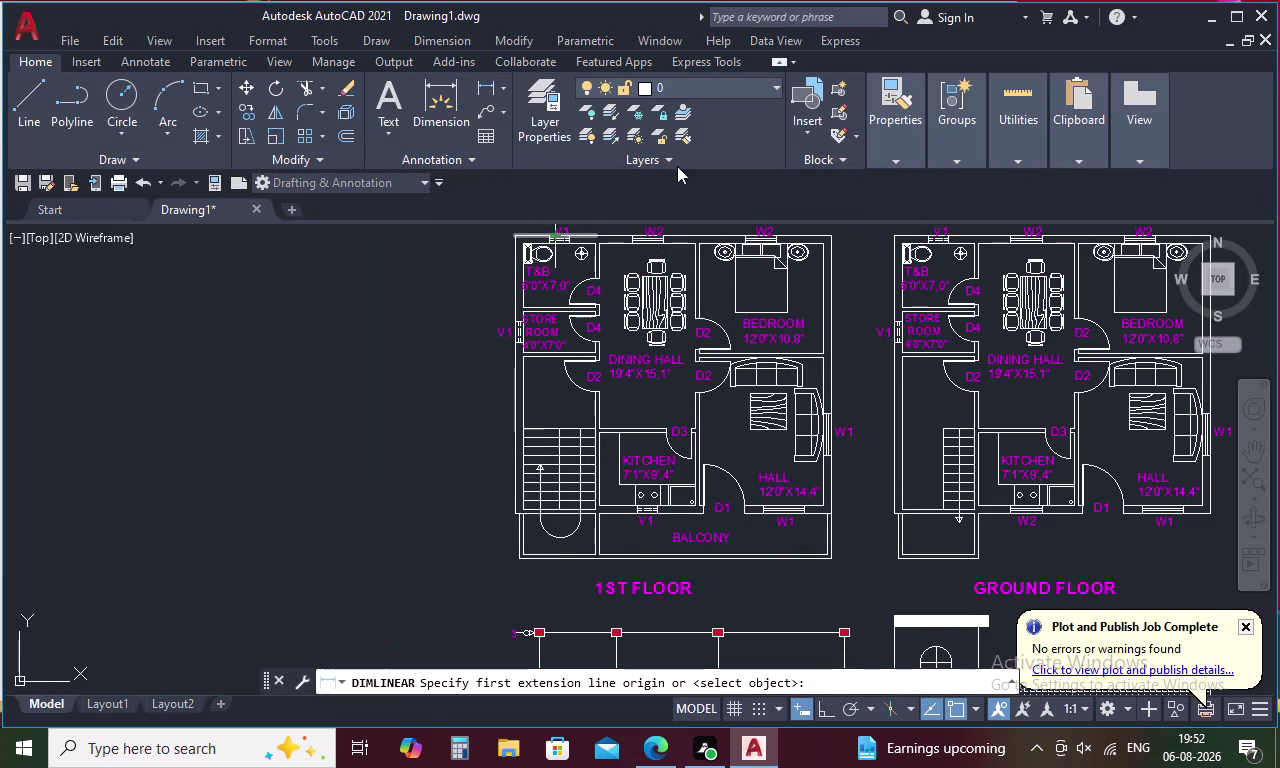
click(888, 233)
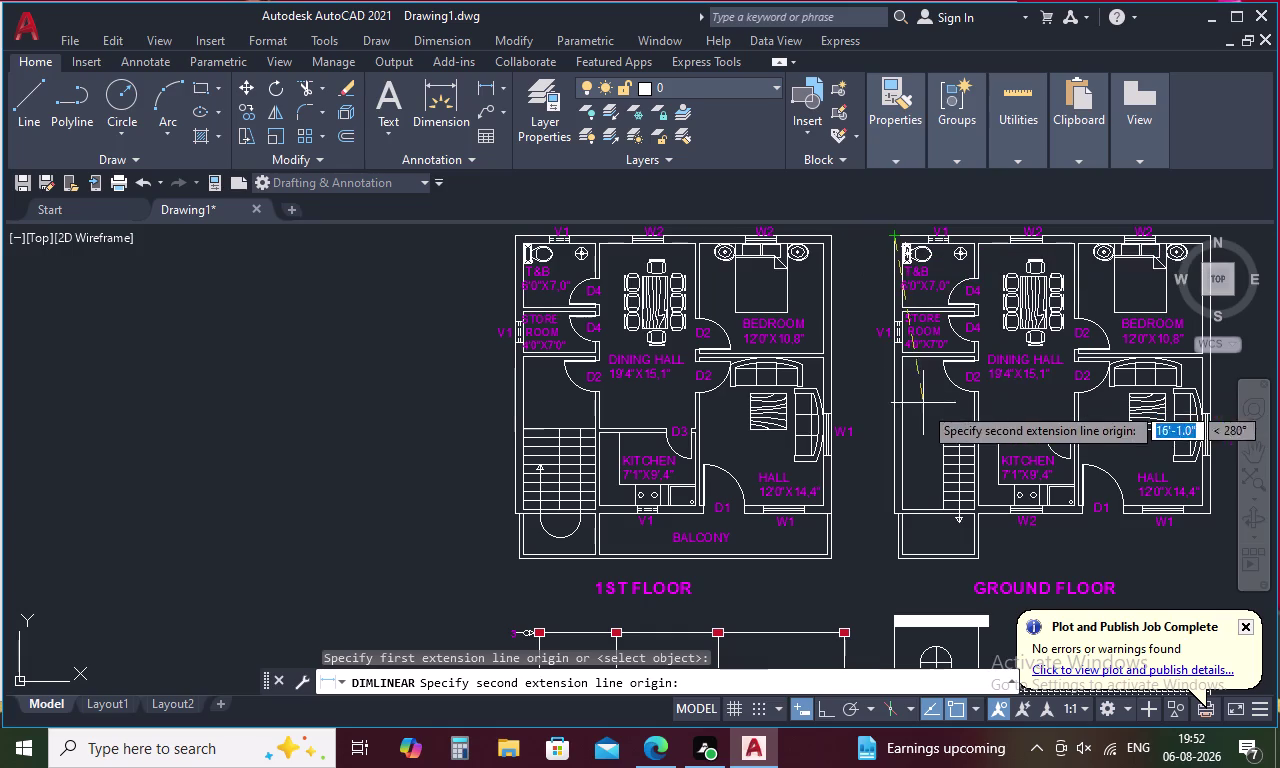
click(895, 517)
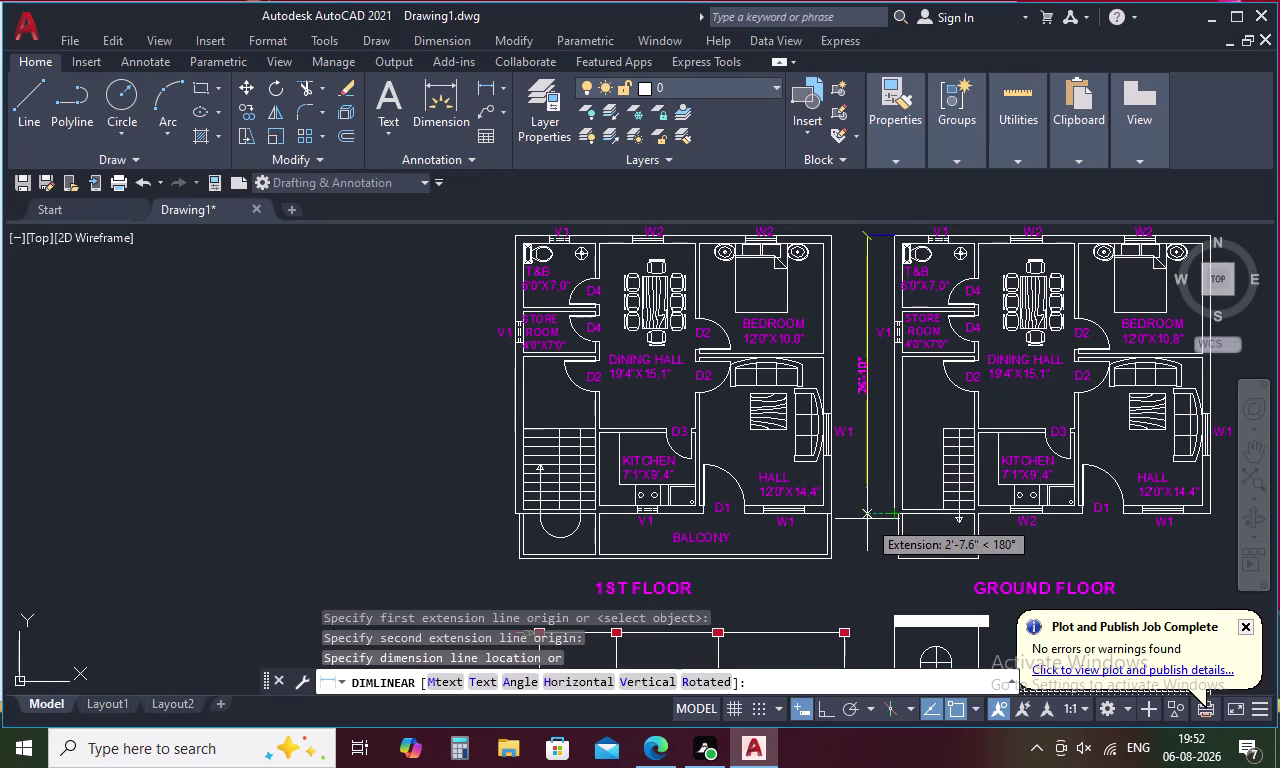
click(866, 519)
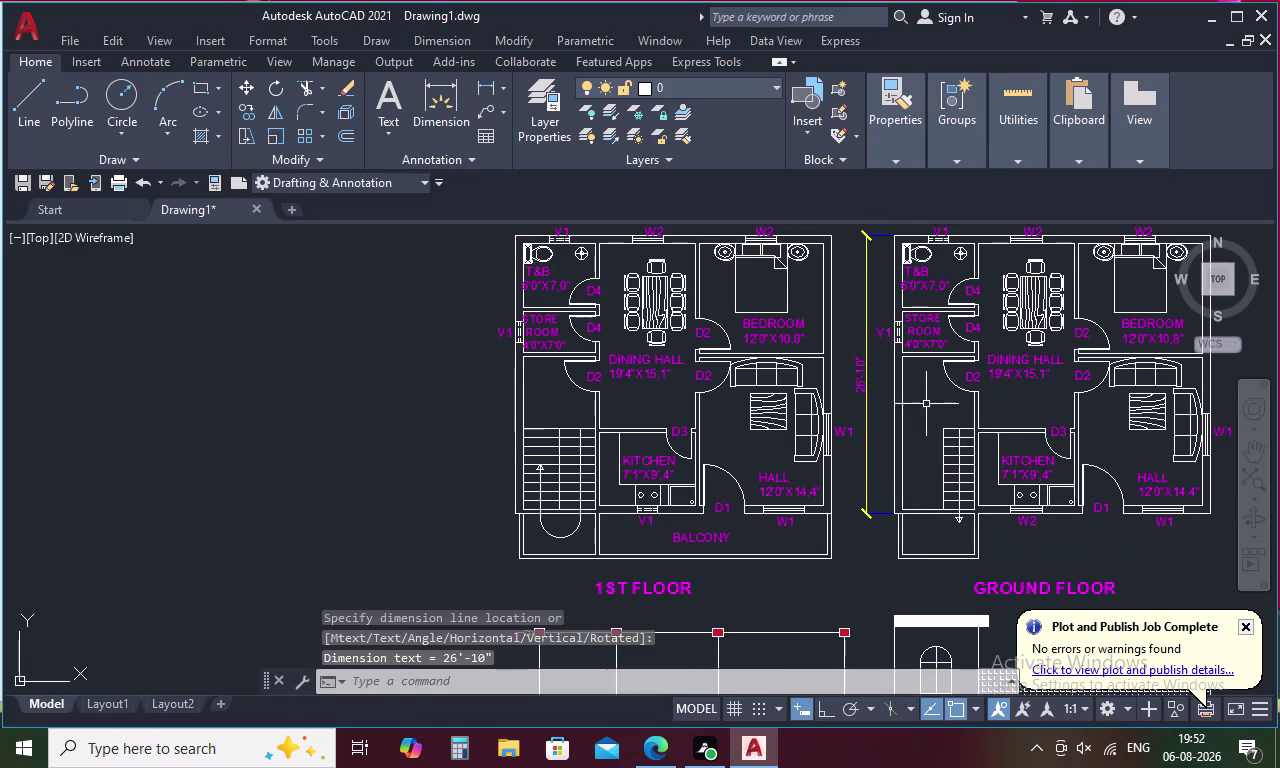
Start another linear dimension from the first floor plan's bottom-left corner.
key(space)
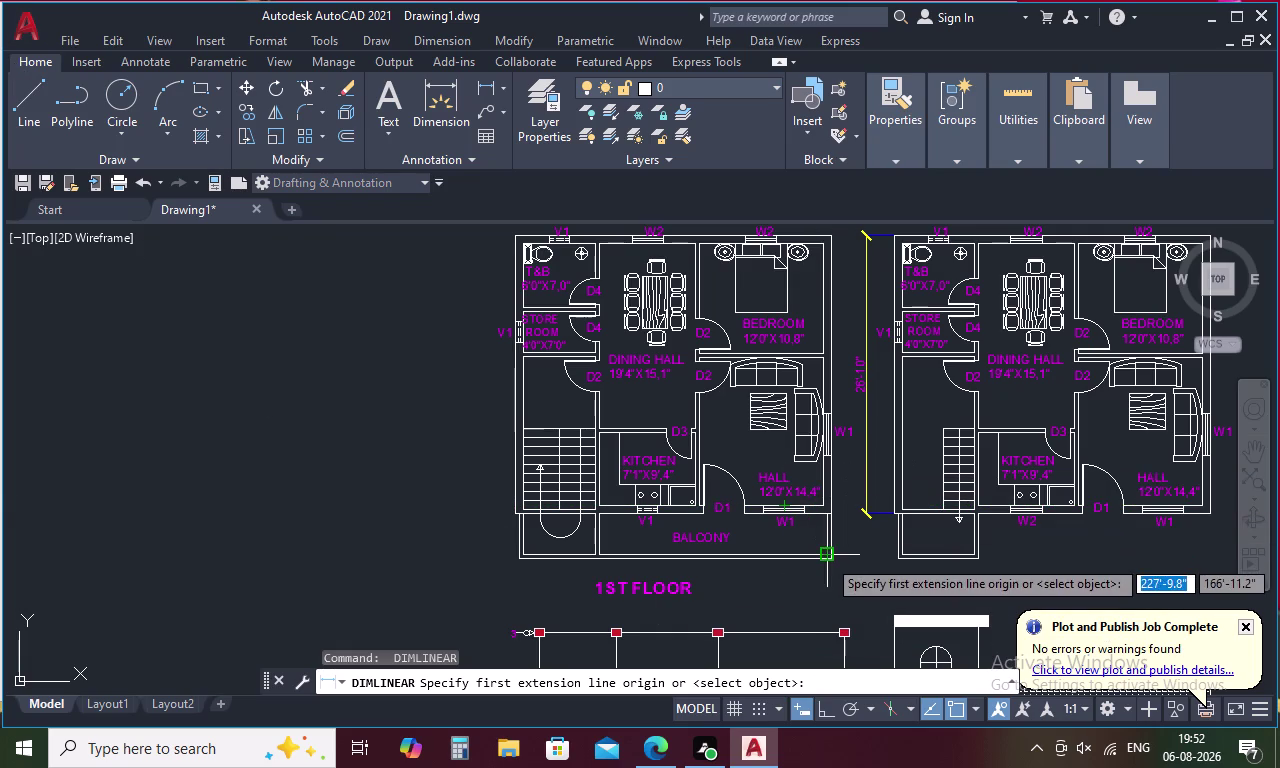
middle_drag(860, 594, 821, 381)
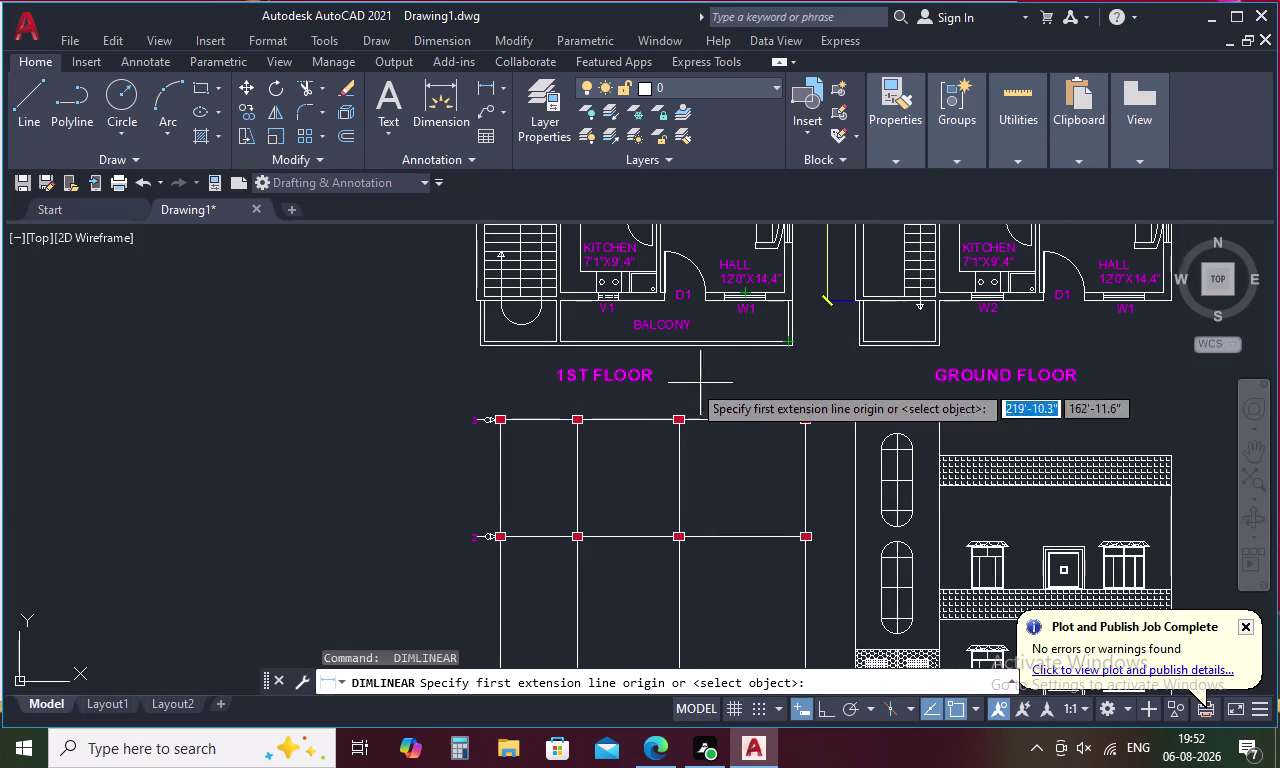
middle_drag(451, 348, 506, 450)
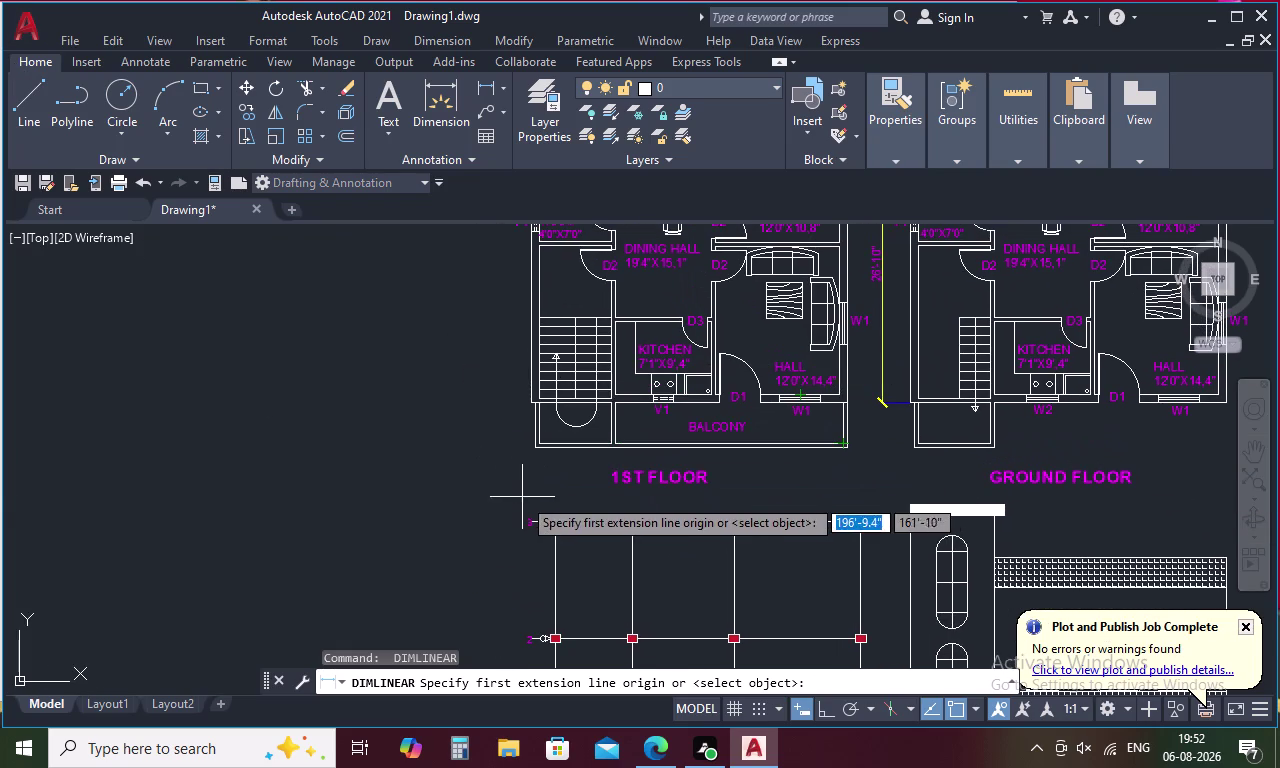
click(535, 446)
middle_drag(534, 436, 534, 435)
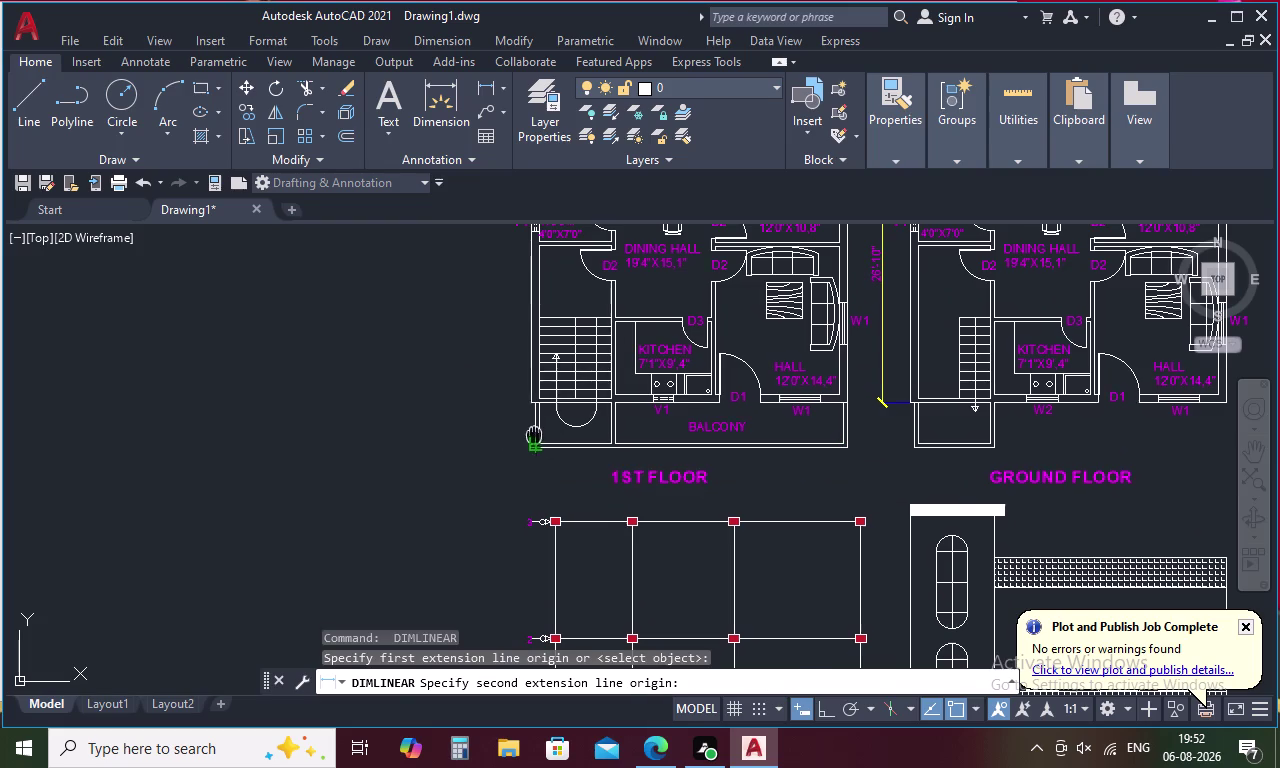
middle_drag(534, 435, 589, 698)
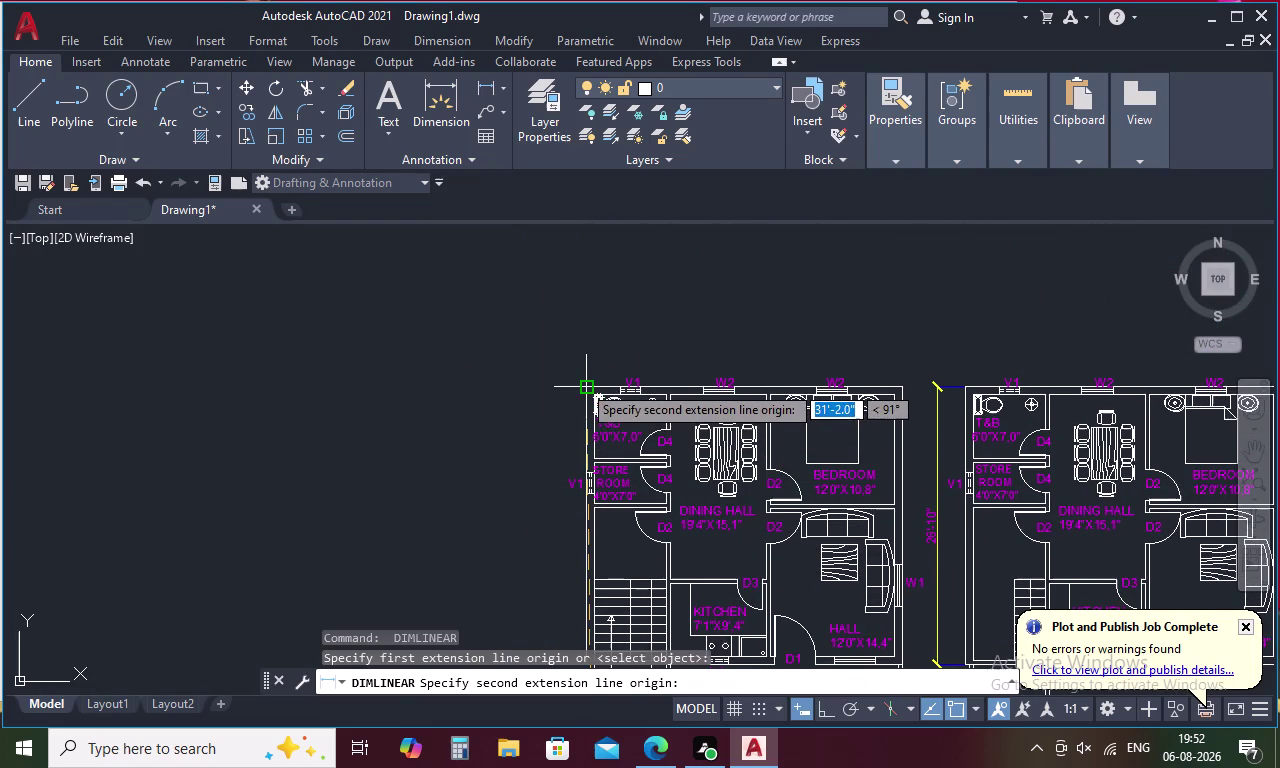
Cancel the stray dimension and restart it from the first floor plan's bottom-left corner.
click(582, 382)
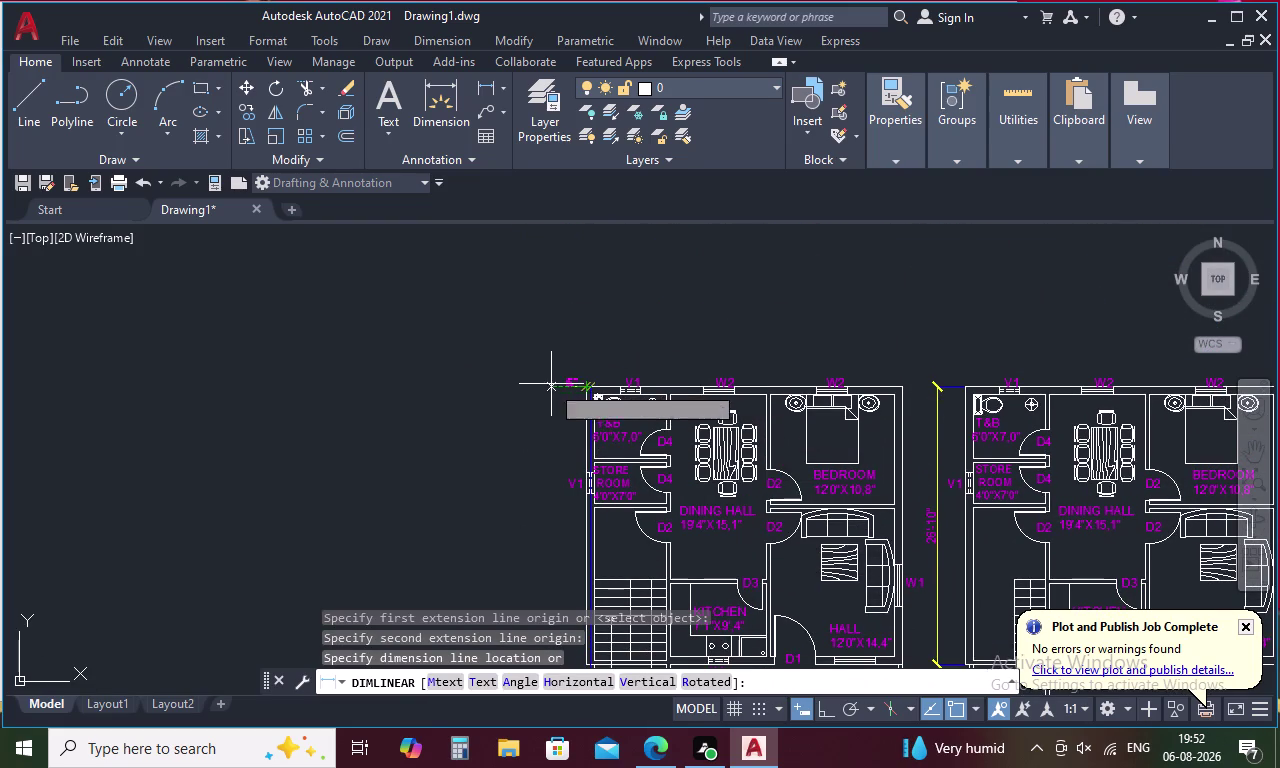
key(Escape)
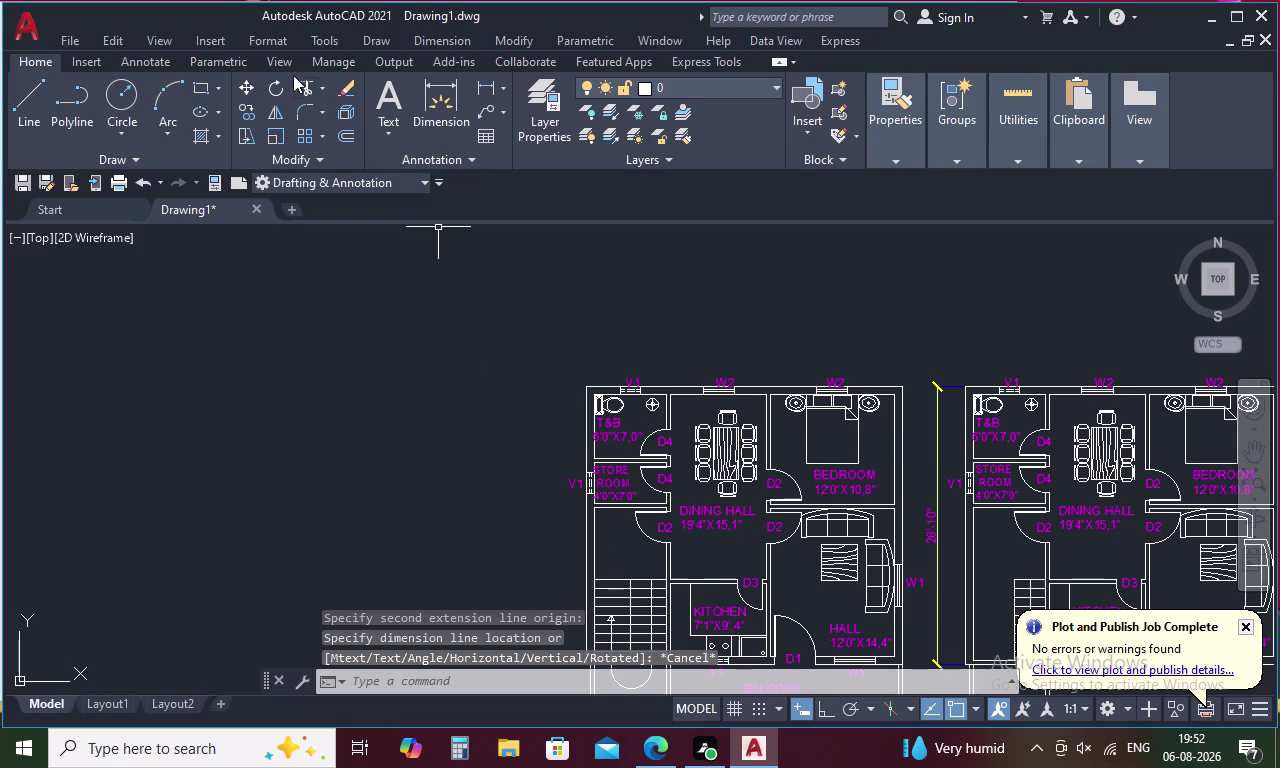
click(482, 87)
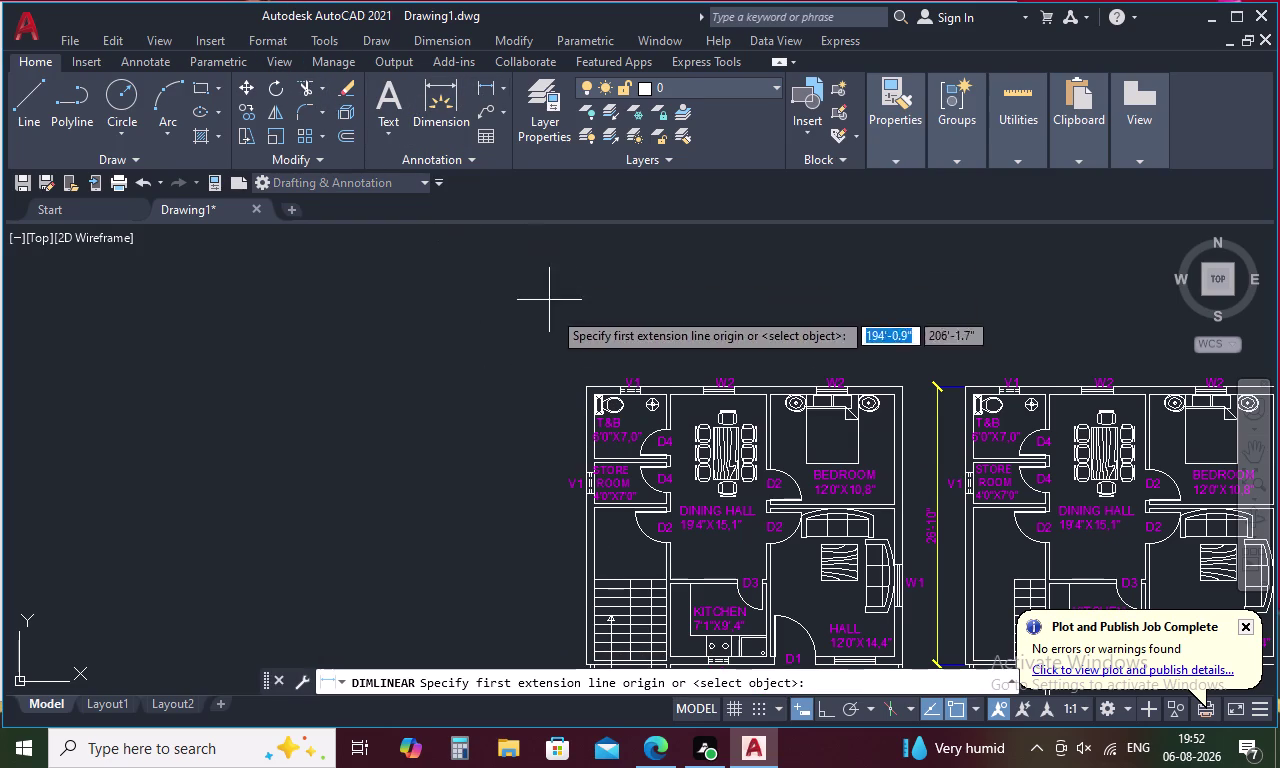
middle_drag(562, 365, 567, 275)
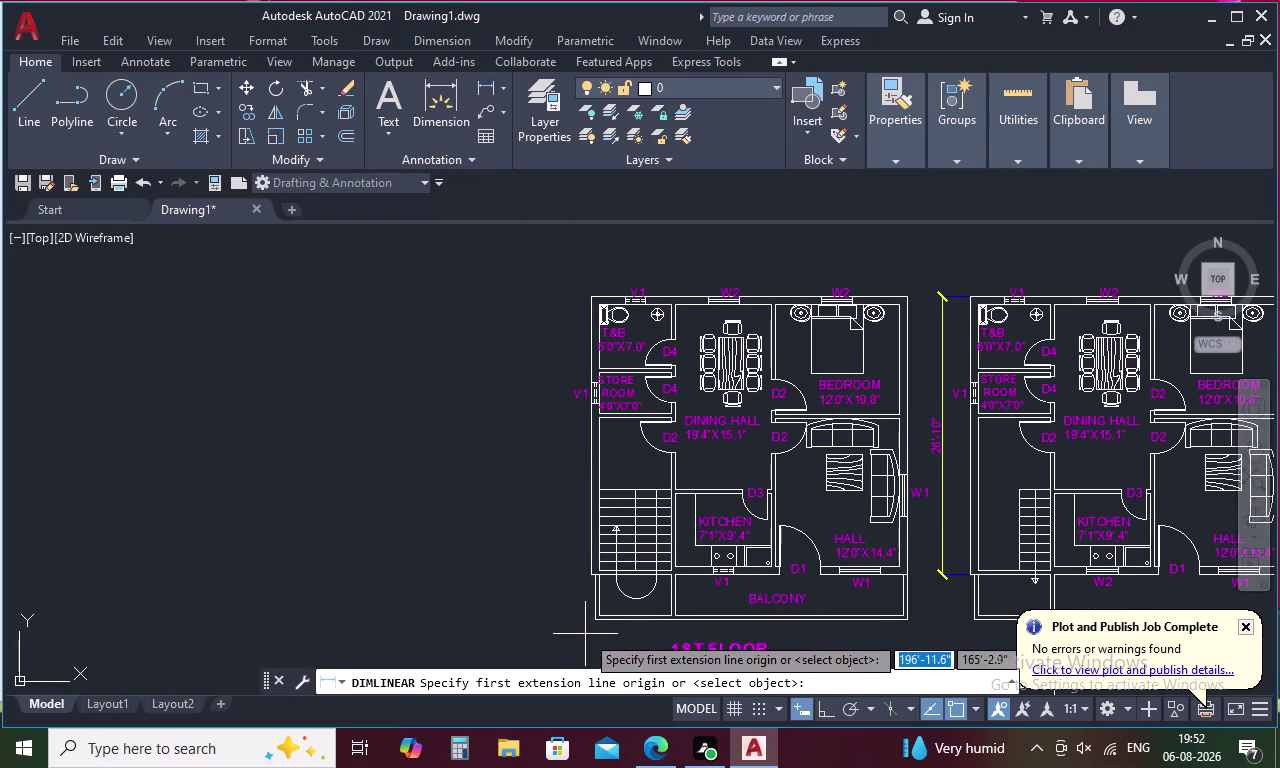
scroll(up, 3)
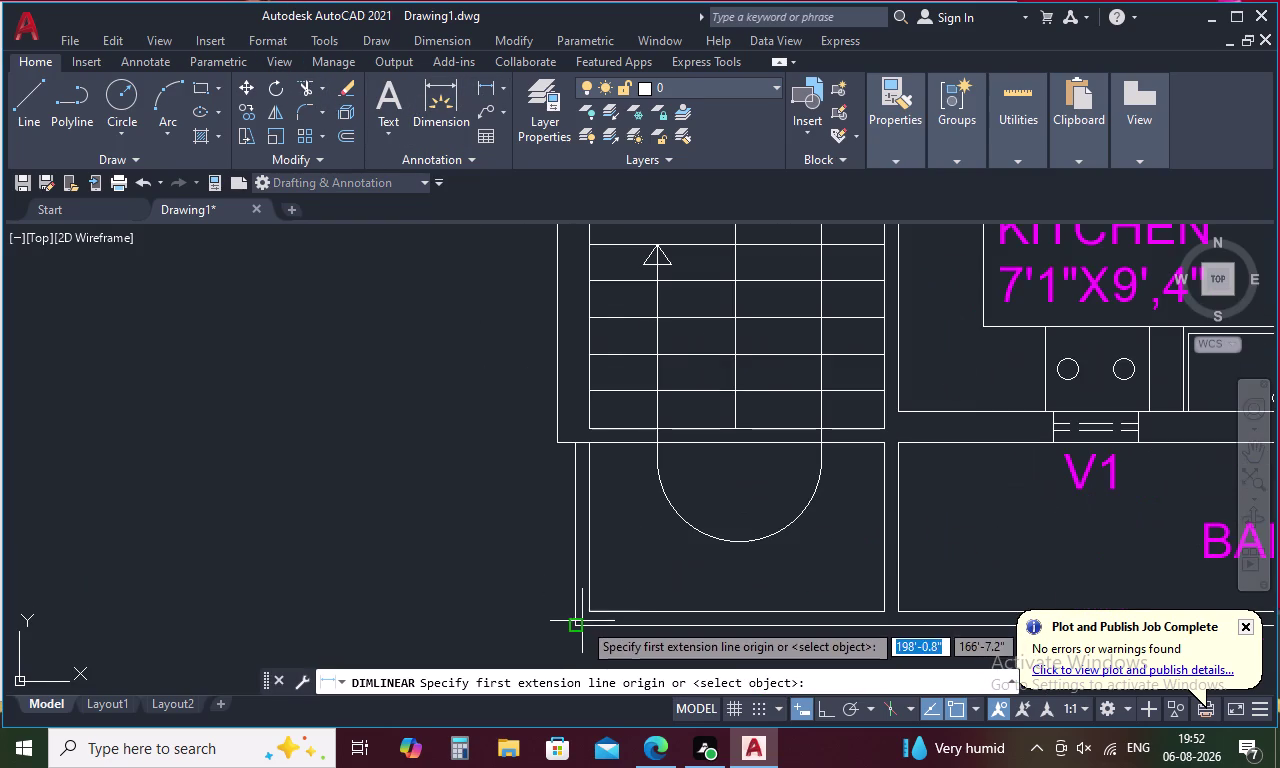
click(578, 627)
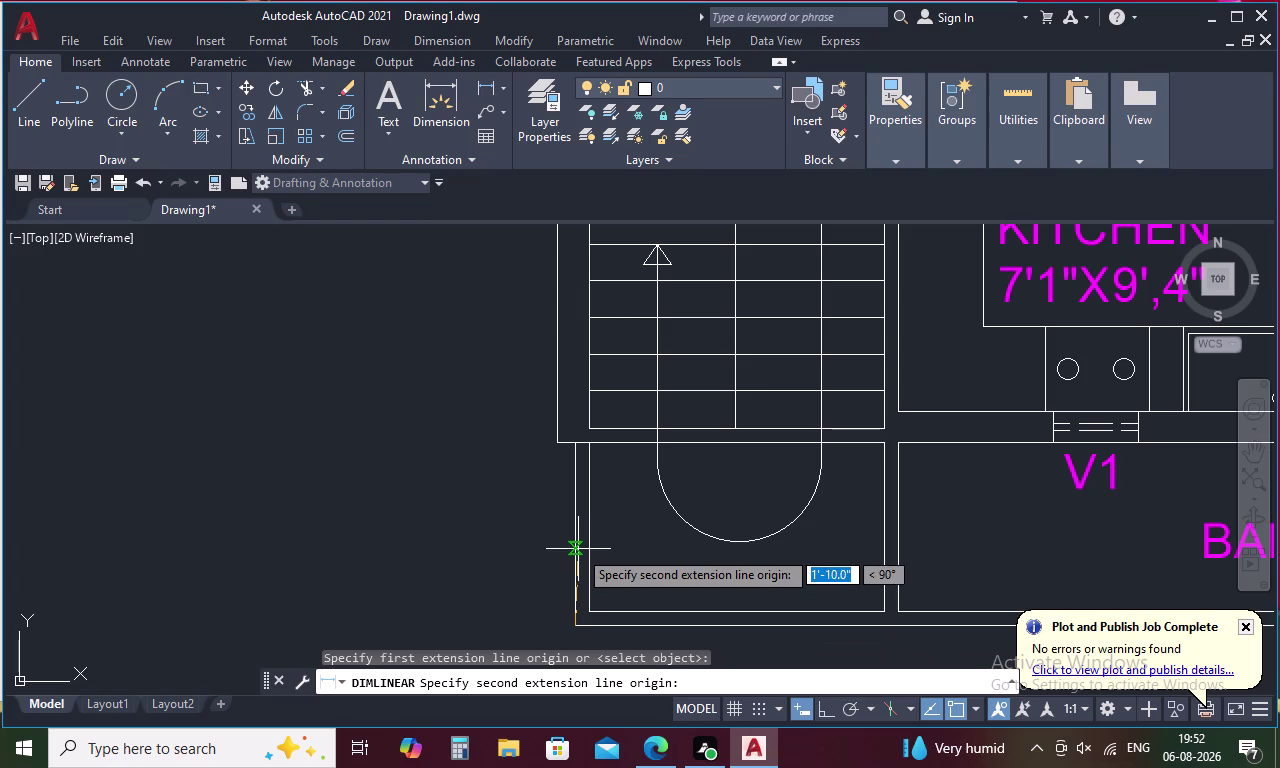
End at the top-left corner and place the 31'-2" dimension left of the plan.
middle_drag(578, 549, 587, 617)
middle_drag(584, 346, 583, 608)
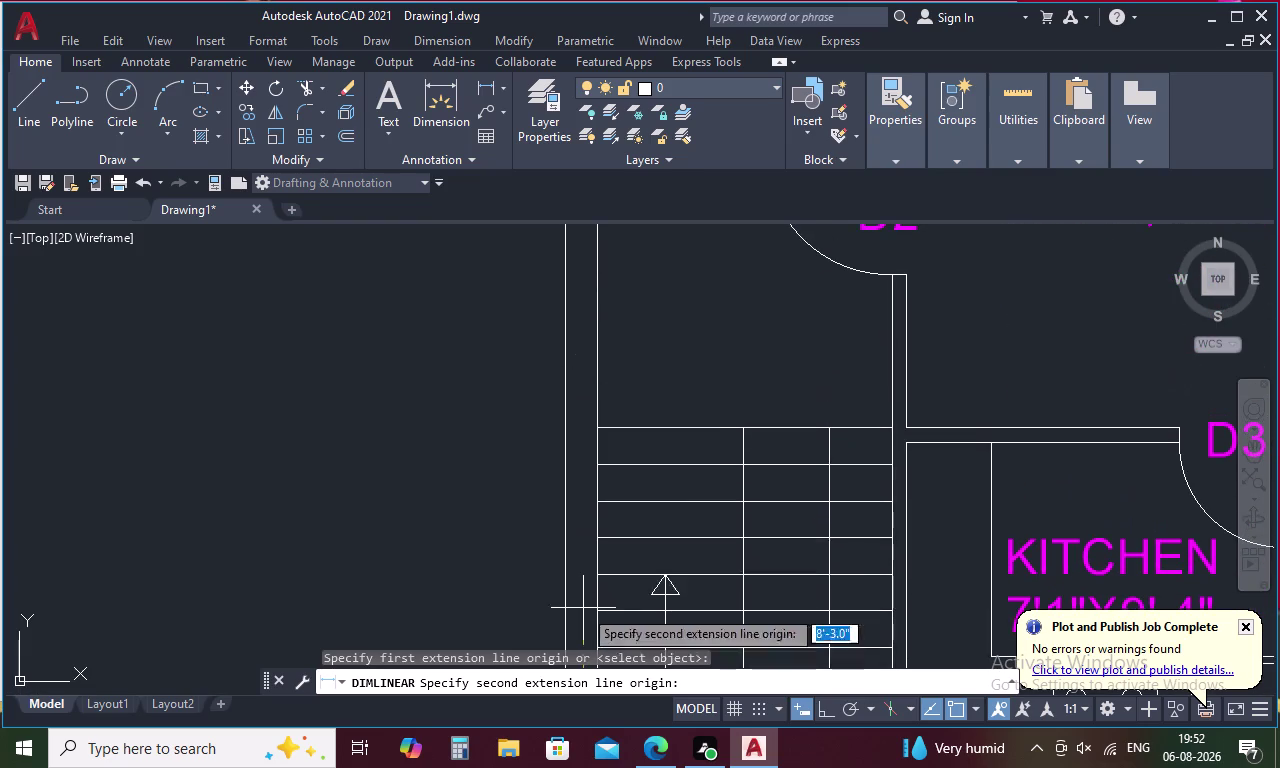
scroll(down, 3)
scroll(down, 3)
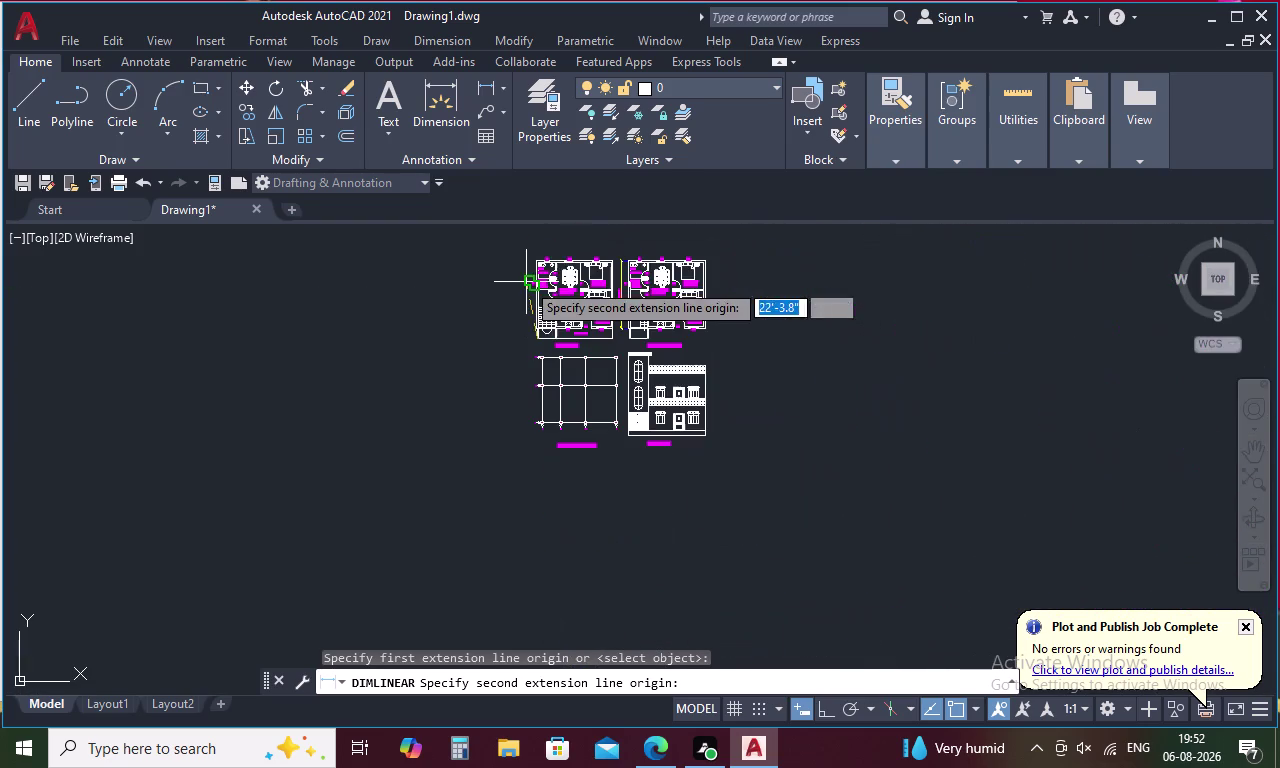
scroll(up, 3)
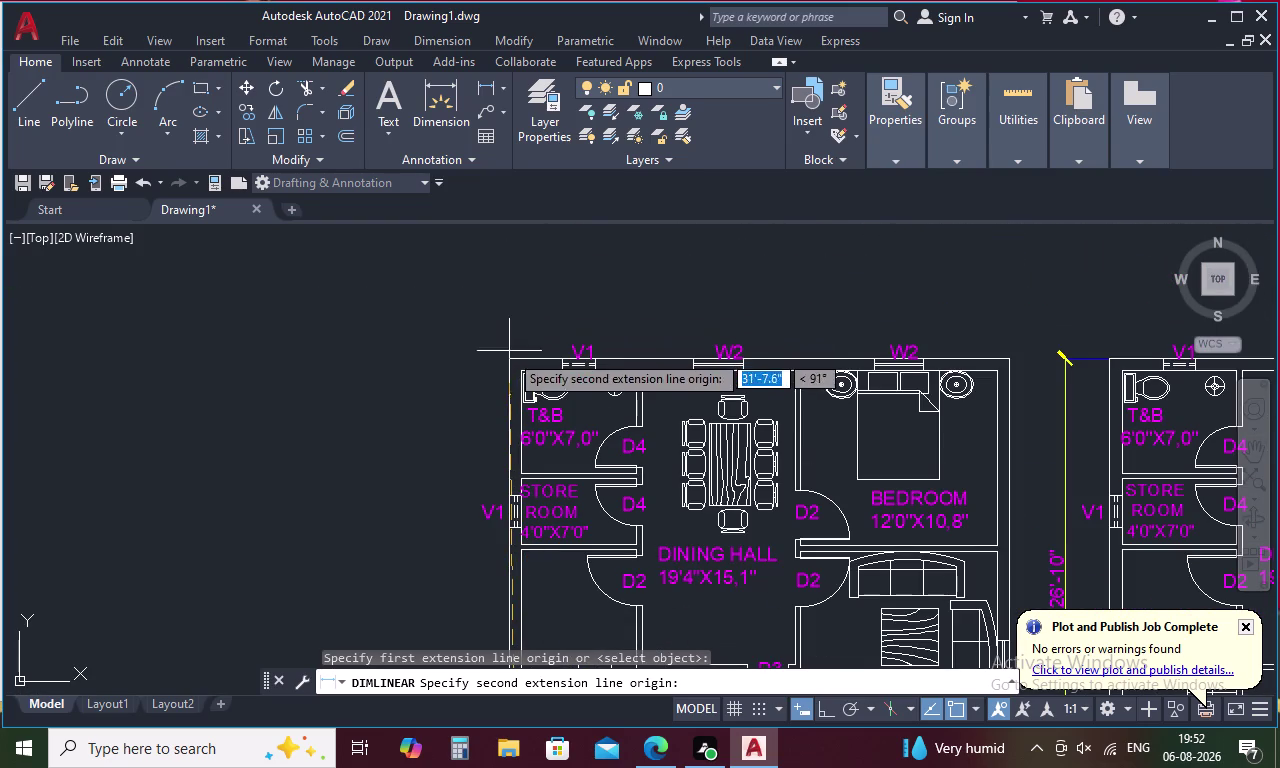
click(509, 358)
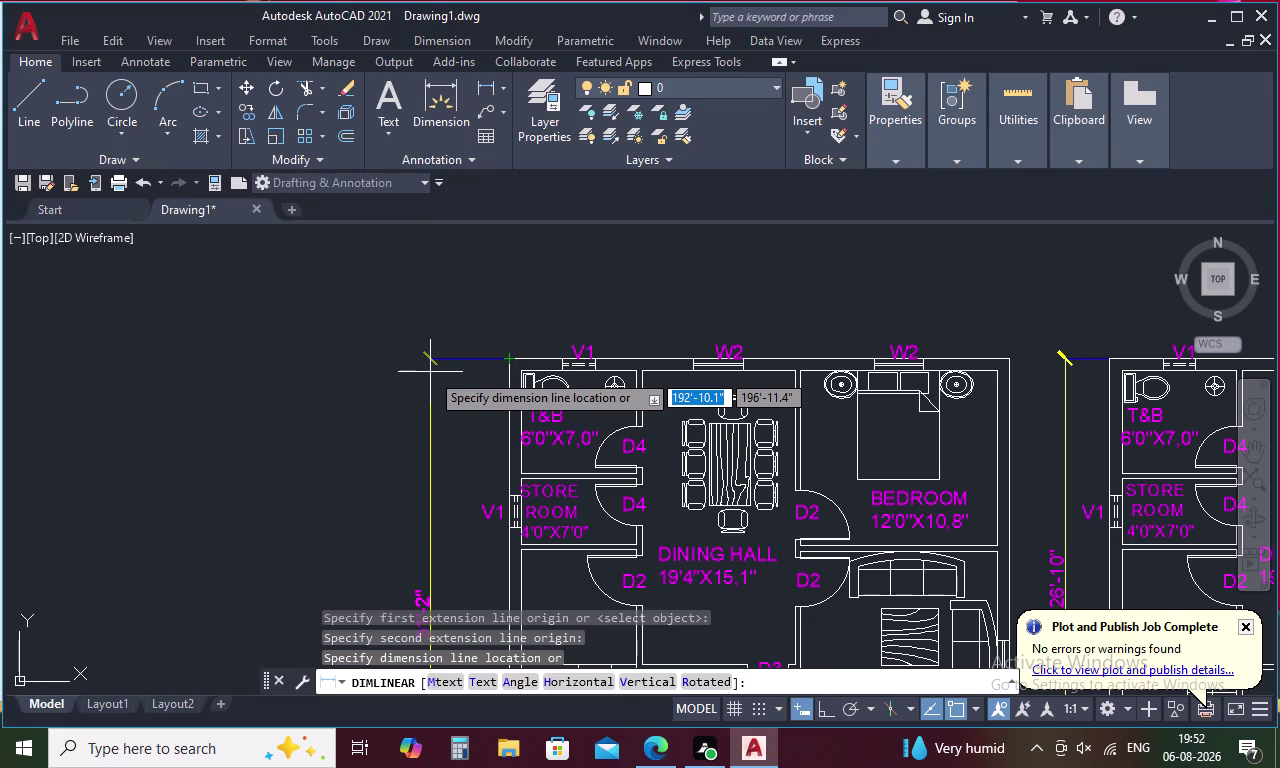
click(430, 372)
middle_drag(471, 416, 484, 268)
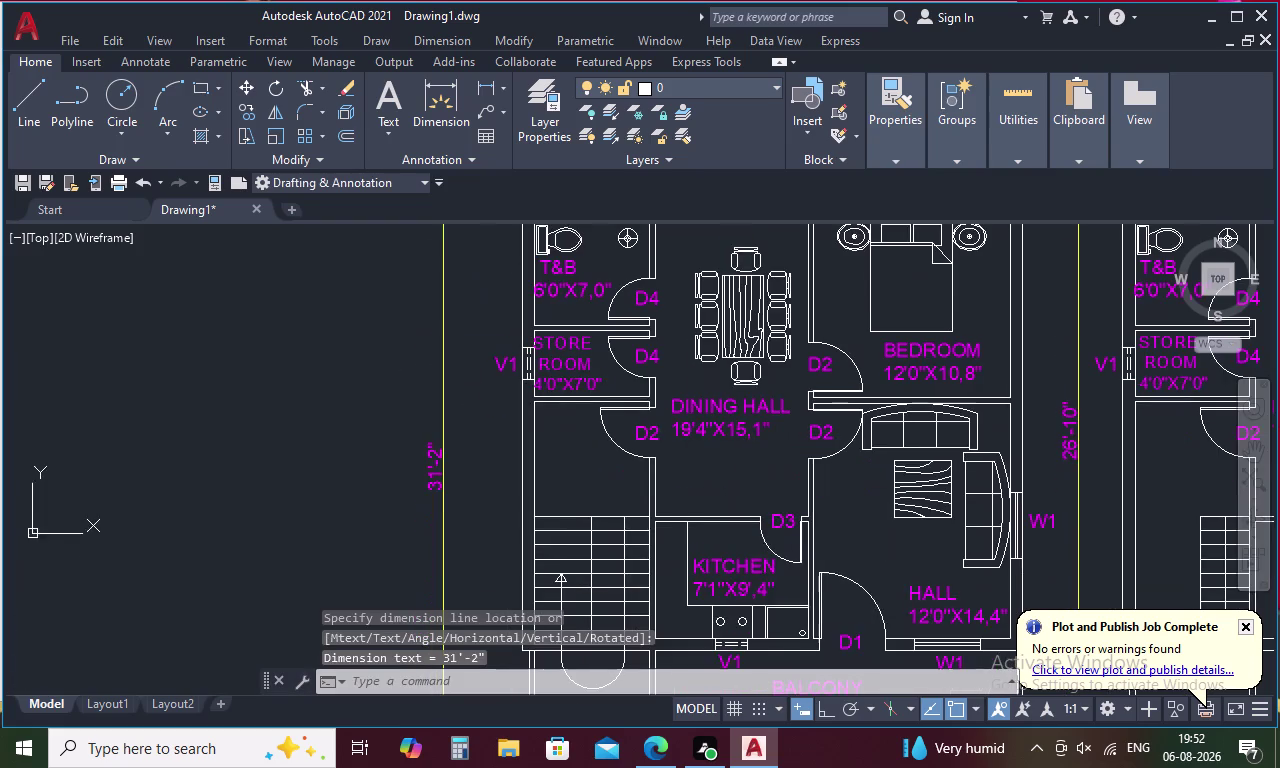
scroll(down, 3)
middle_drag(489, 474, 481, 354)
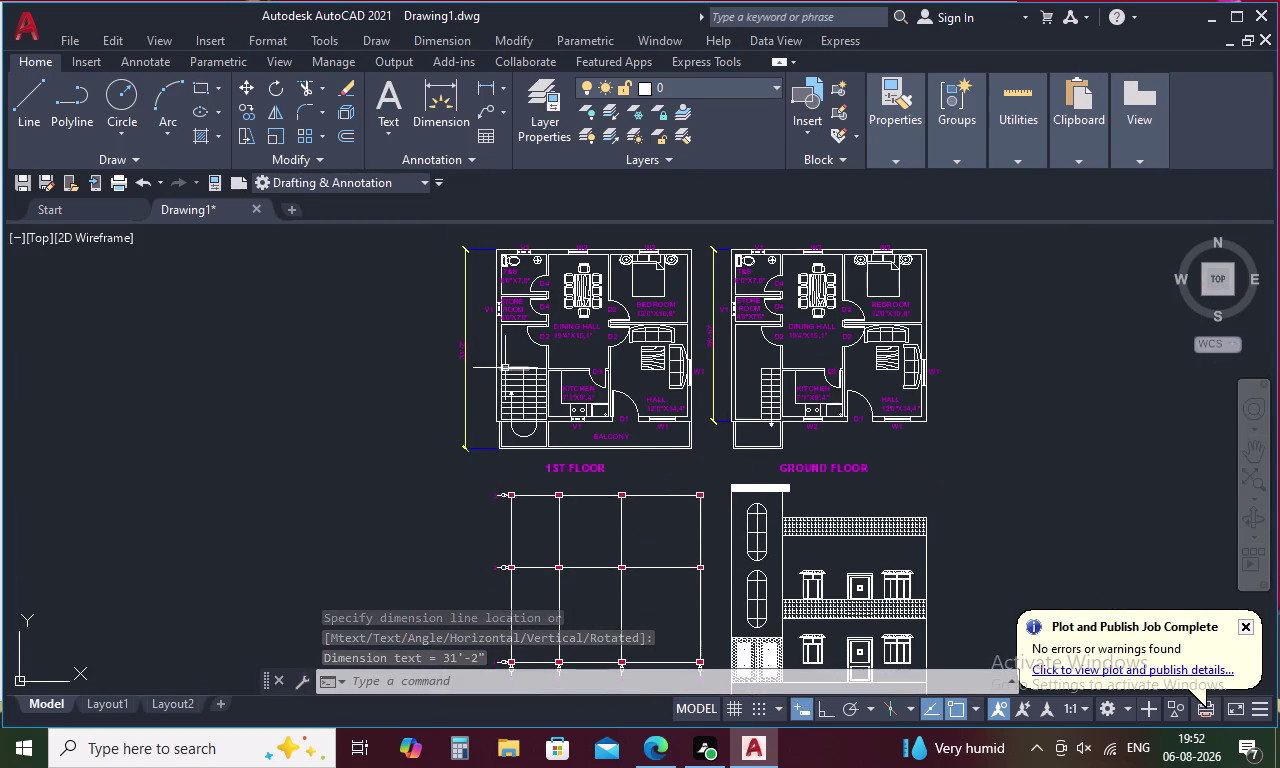
middle_drag(523, 437, 502, 318)
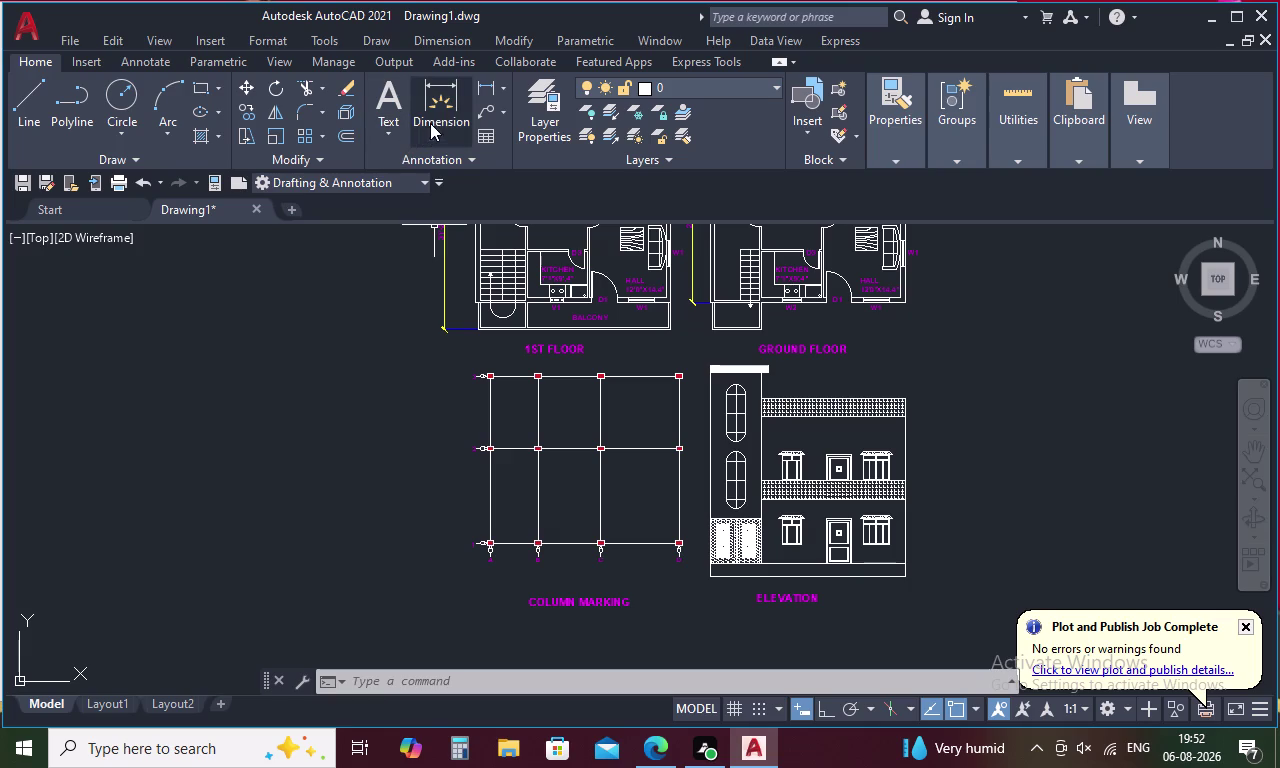
Add a short 2' vertical dimension at the elevation's lower left.
click(477, 86)
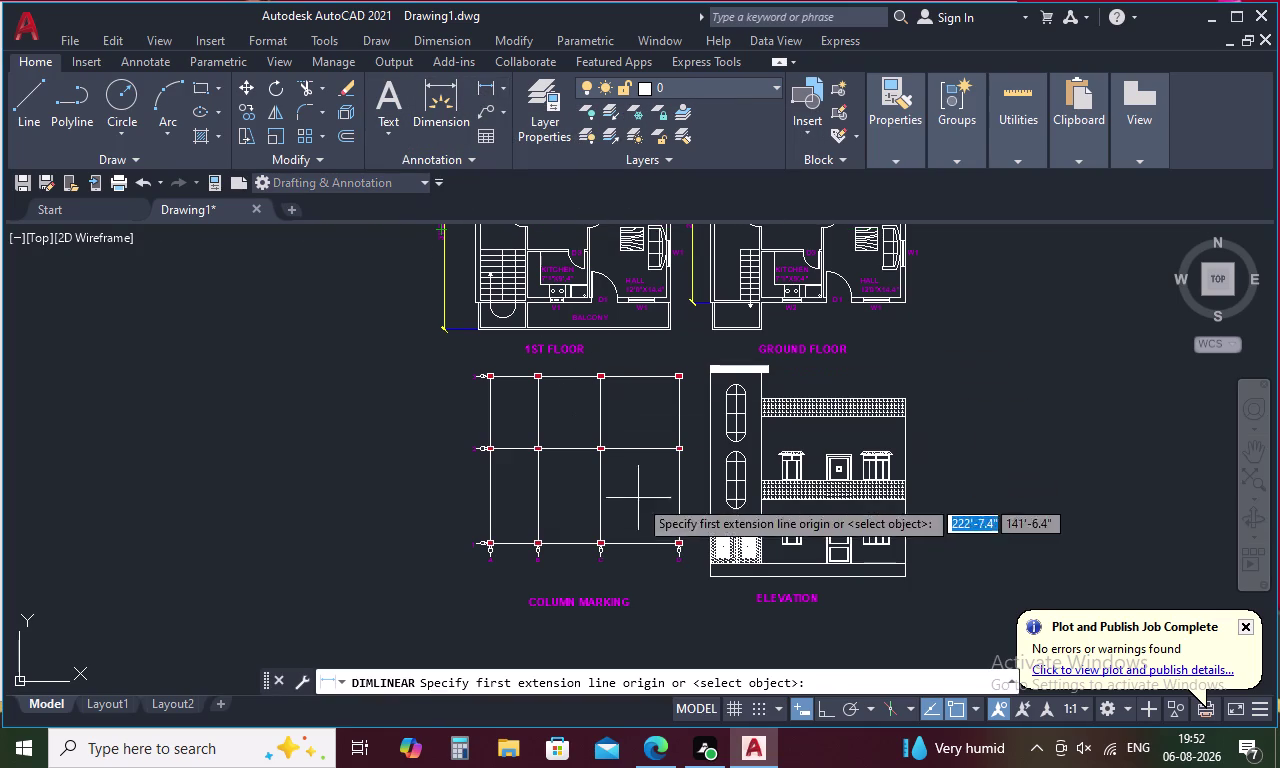
scroll(up, 3)
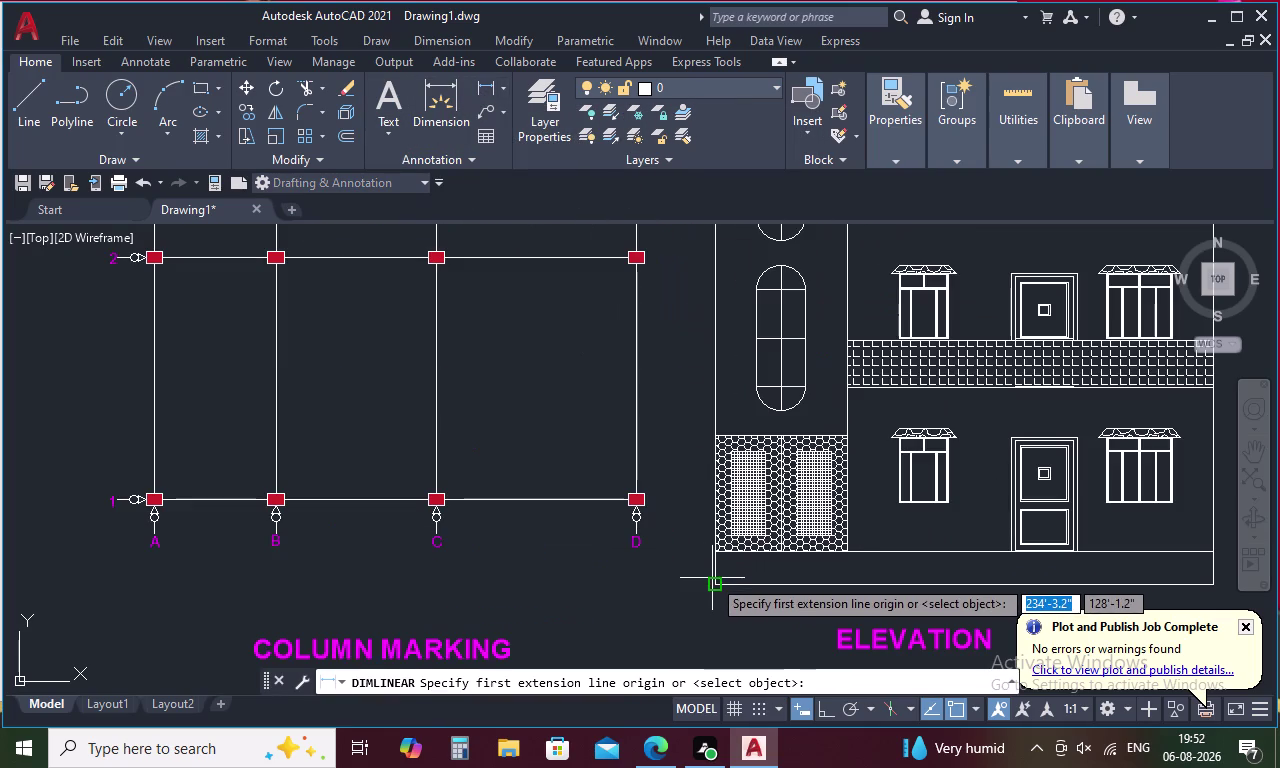
click(715, 582)
click(717, 551)
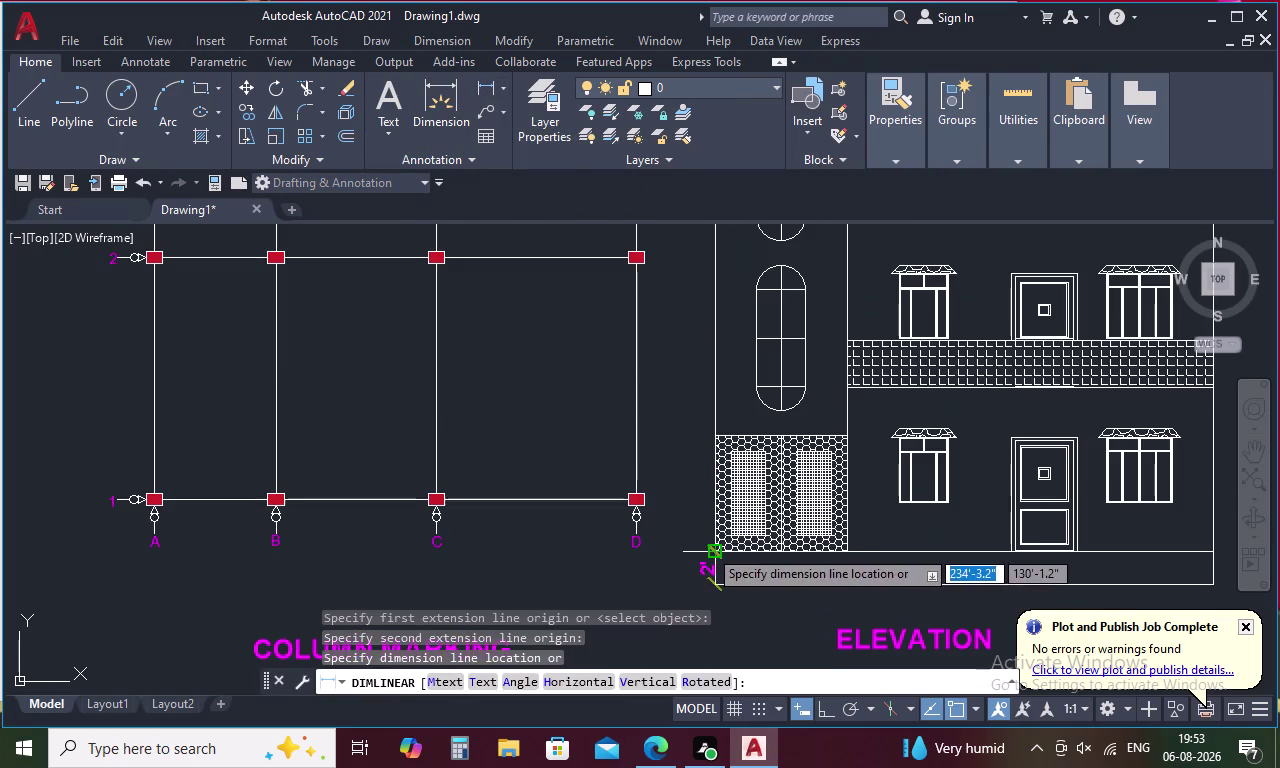
click(700, 546)
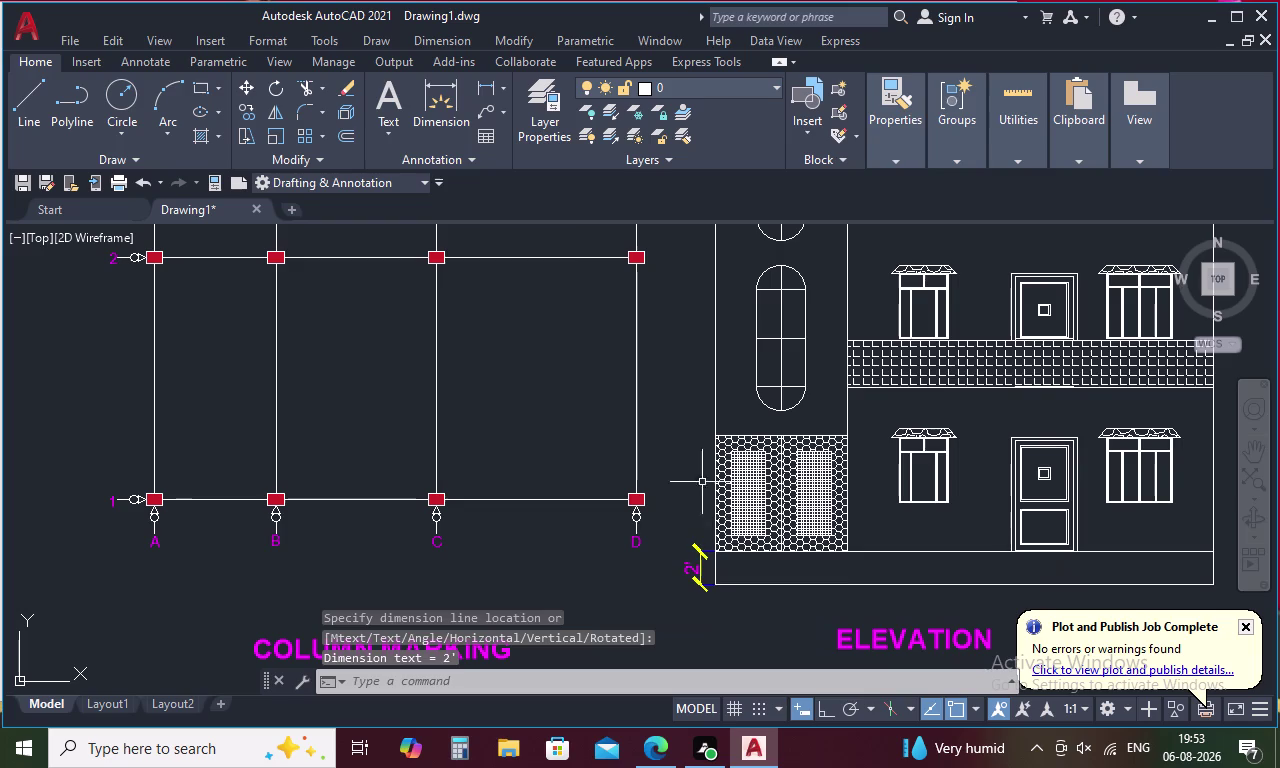
Dimension the elevation's full 30'-11" height from its bottom-left to top corner.
click(489, 83)
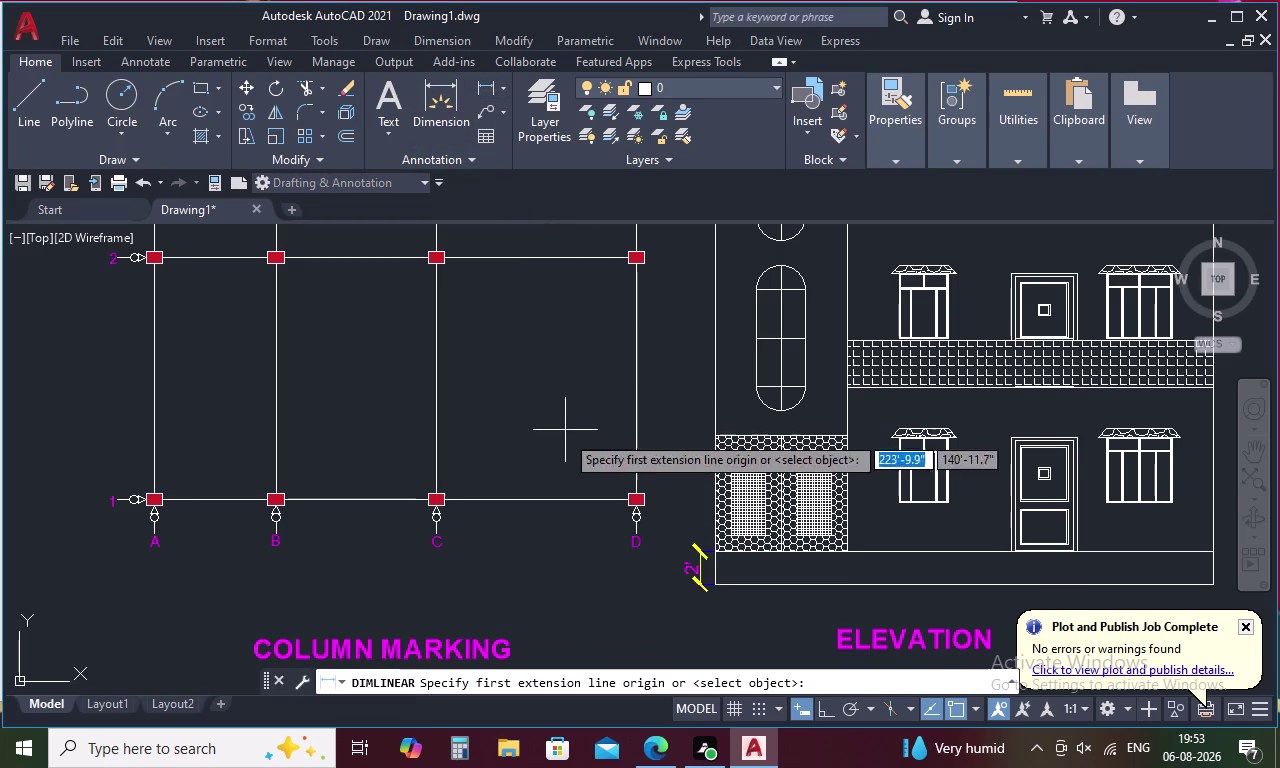
click(720, 552)
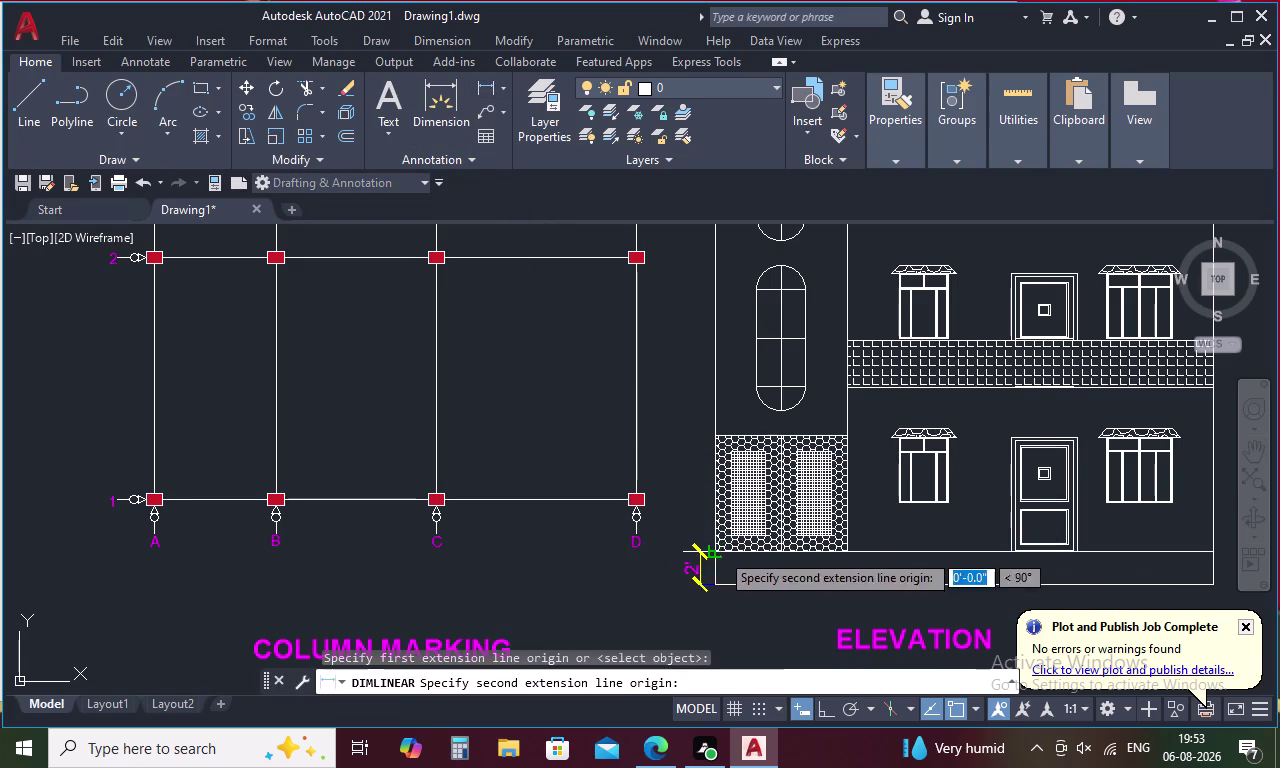
scroll(down, 3)
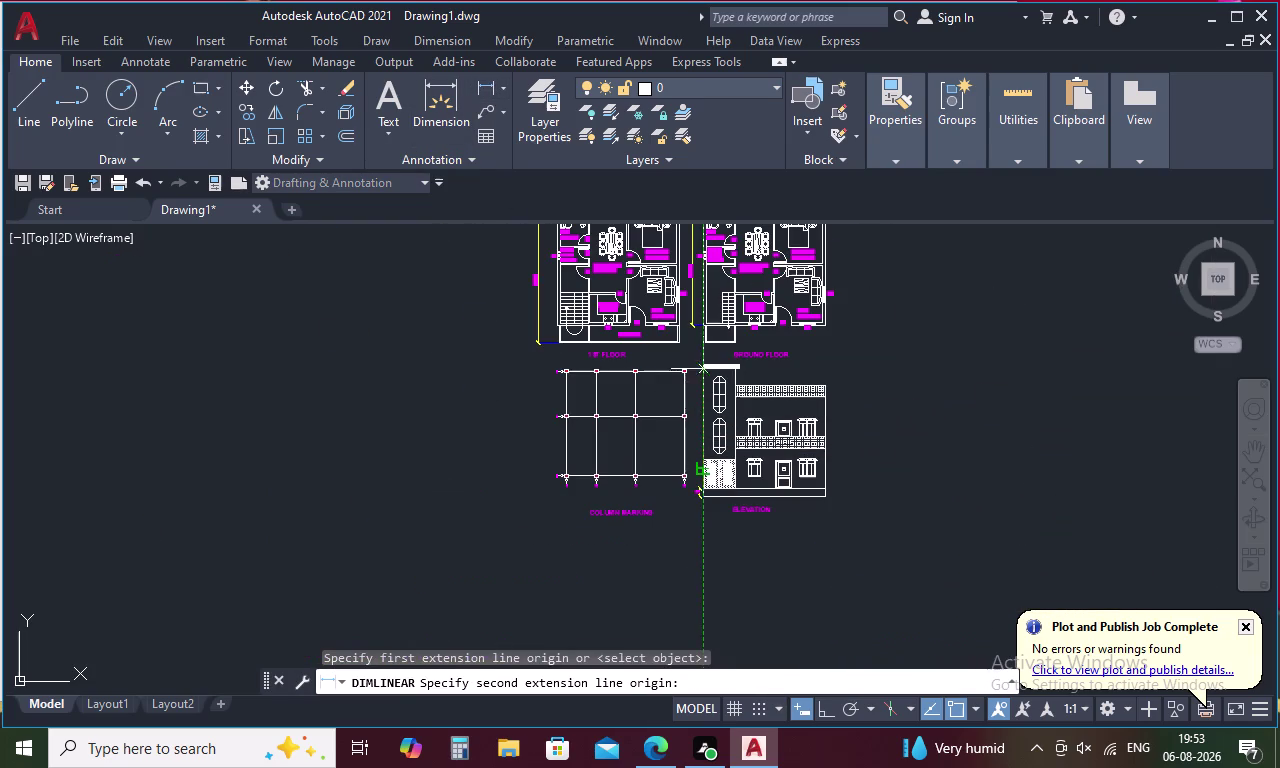
scroll(up, 3)
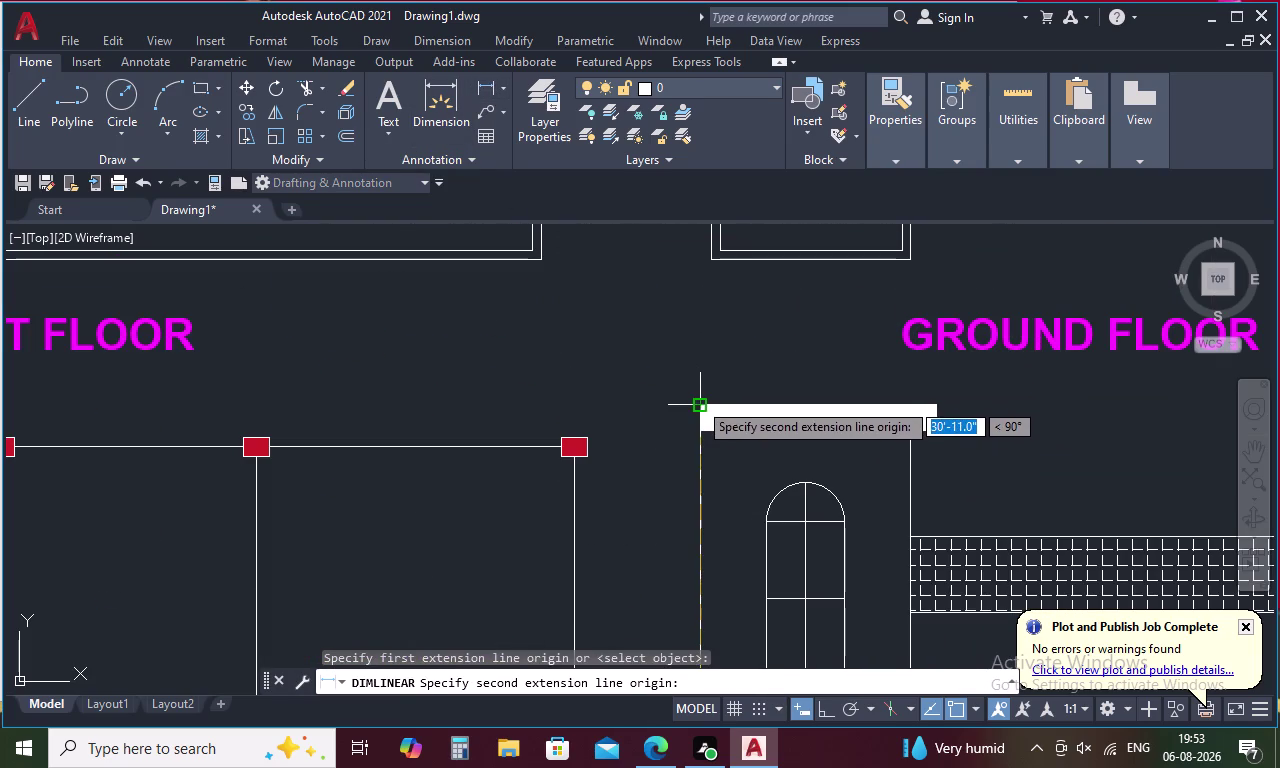
click(698, 401)
scroll(down, 3)
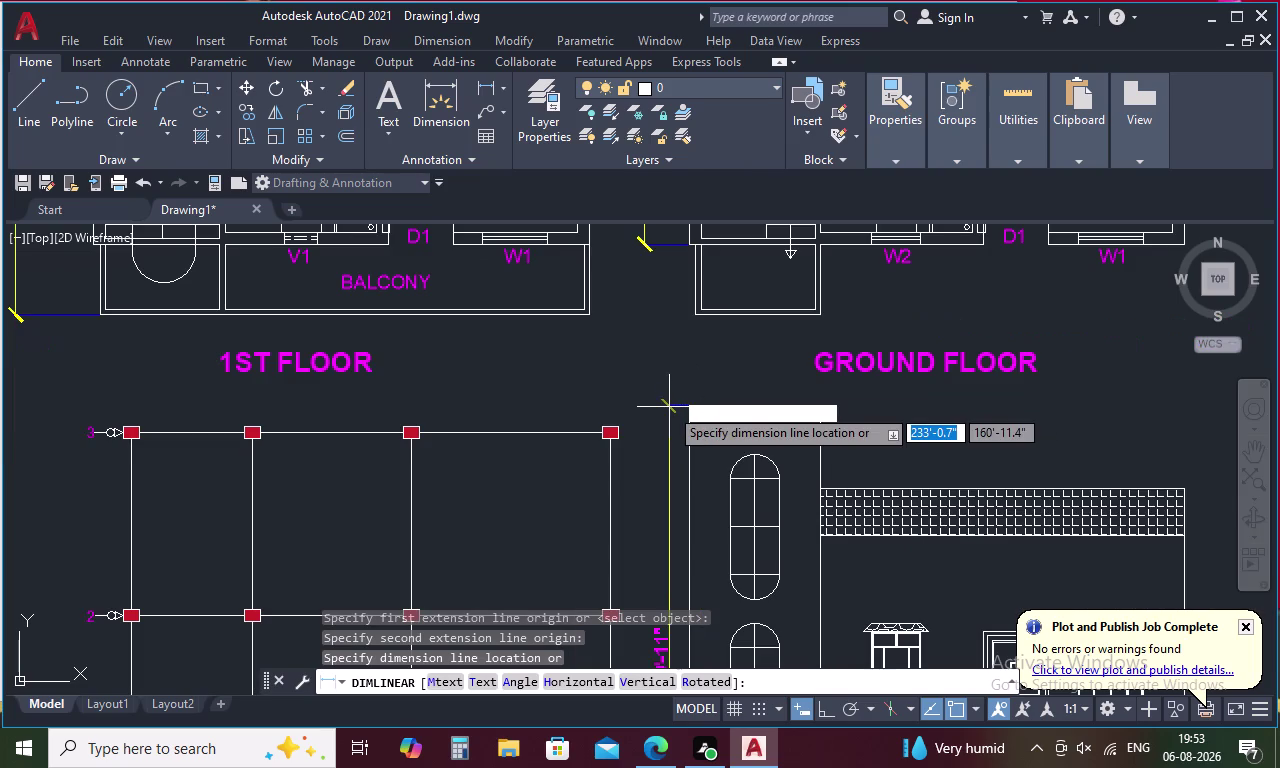
middle_drag(667, 396, 652, 294)
scroll(down, 3)
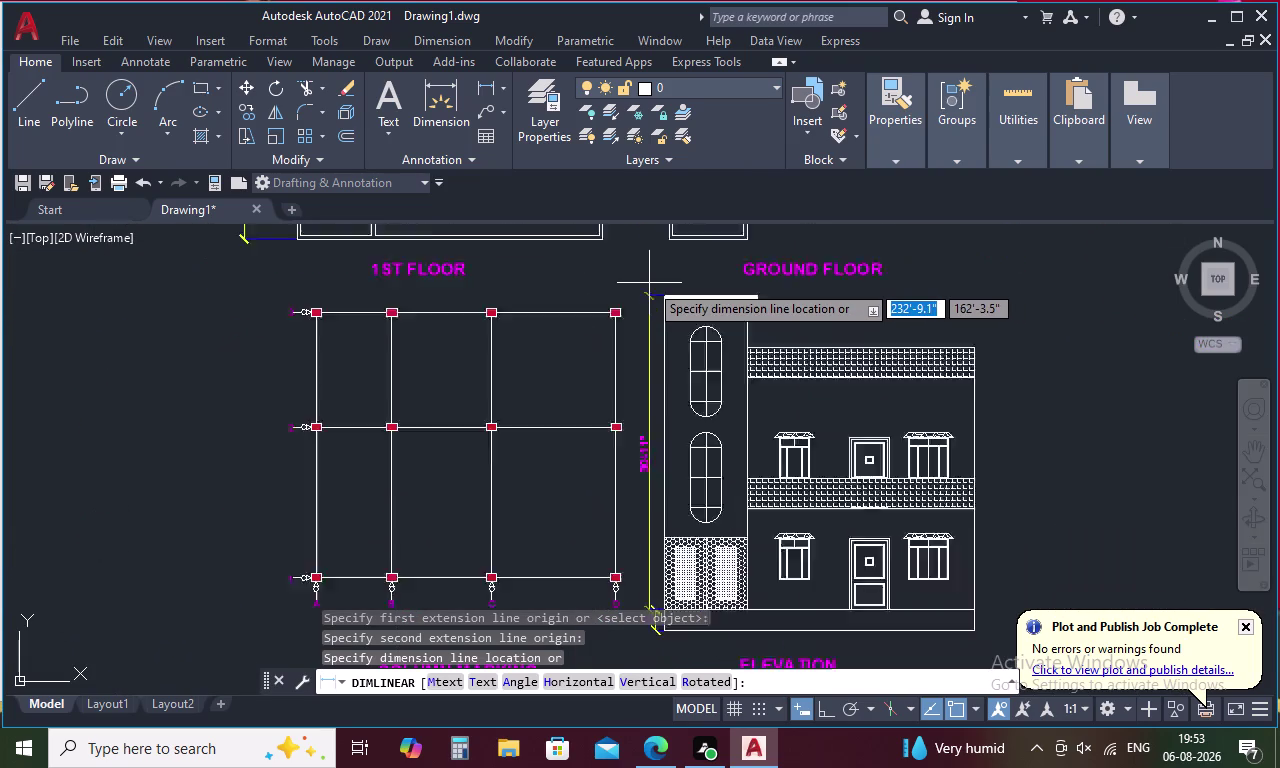
scroll(up, 3)
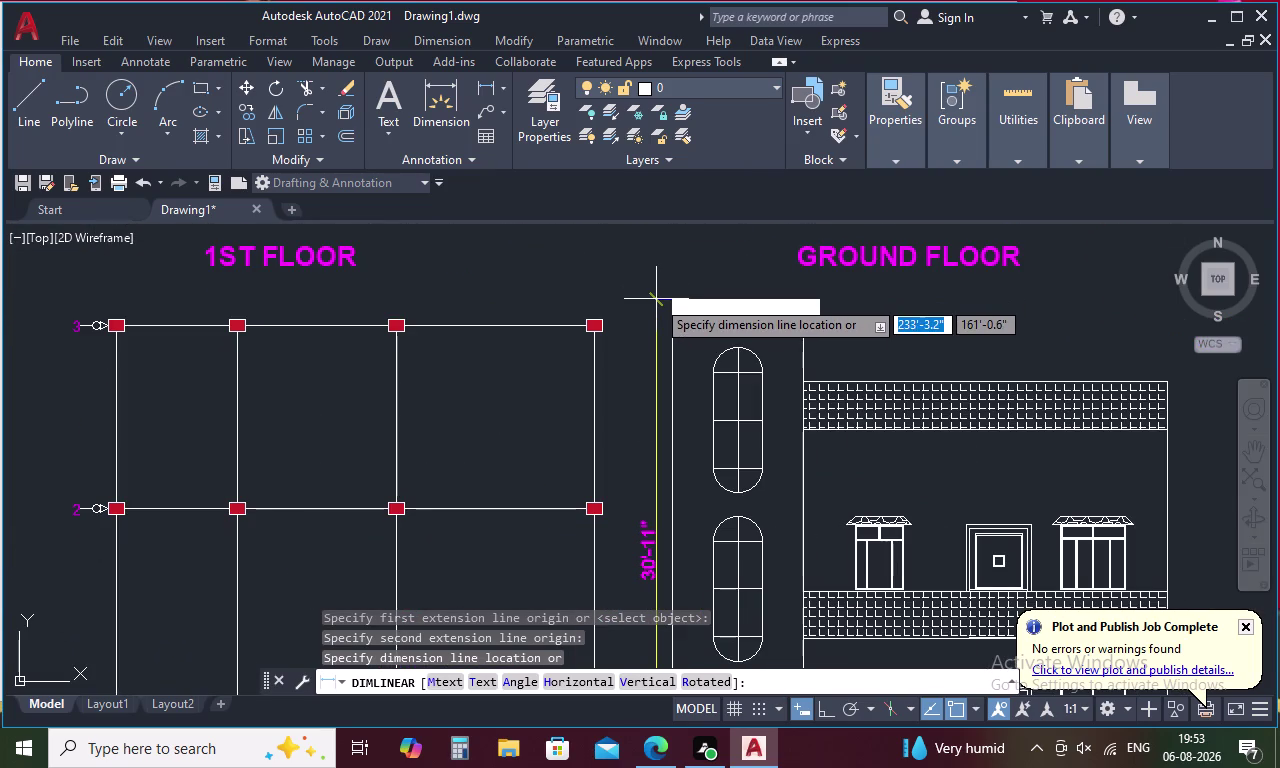
click(651, 297)
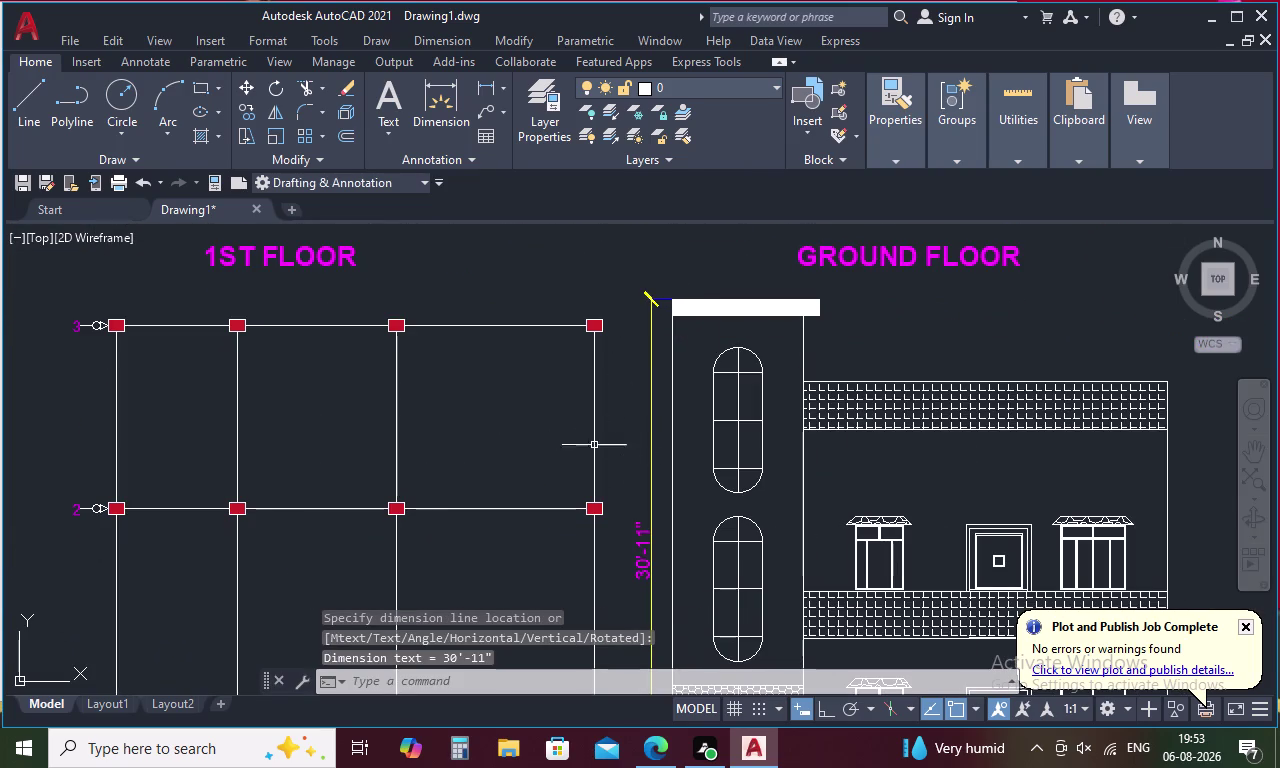
scroll(down, 3)
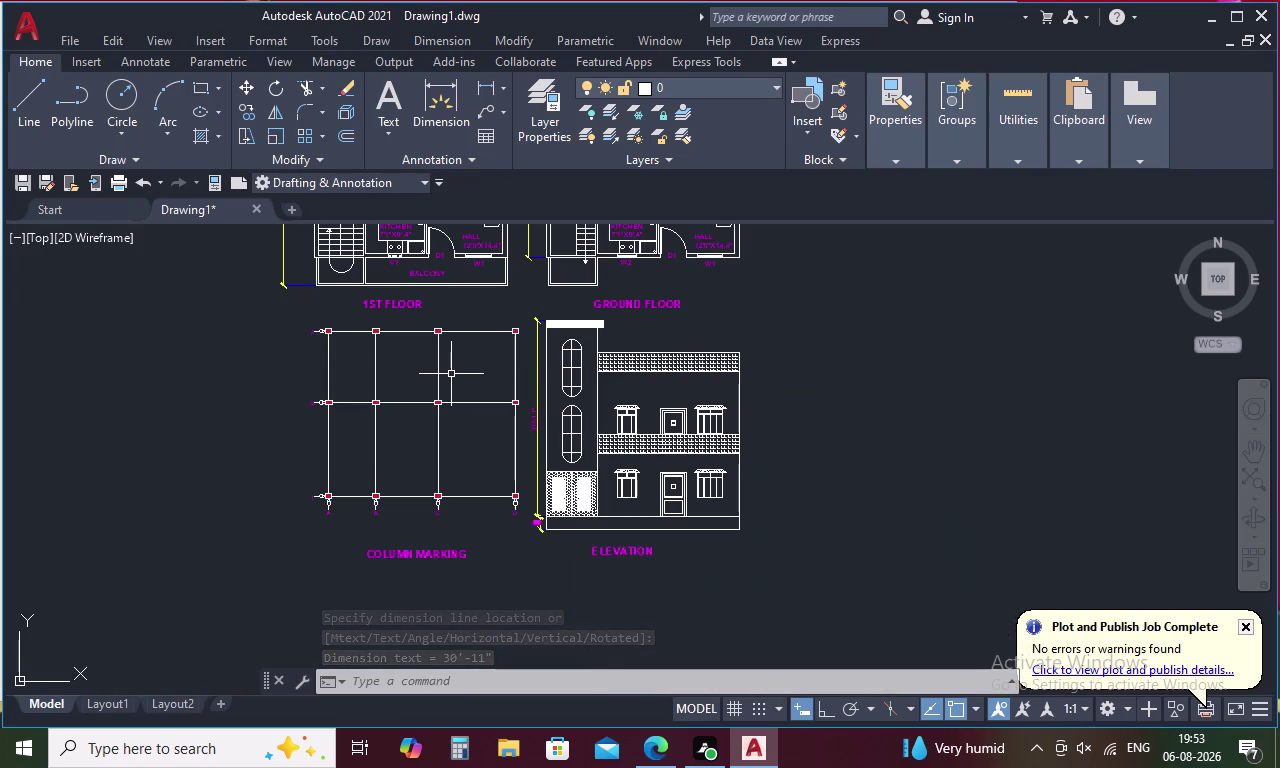
scroll(up, 3)
middle_drag(522, 408, 587, 567)
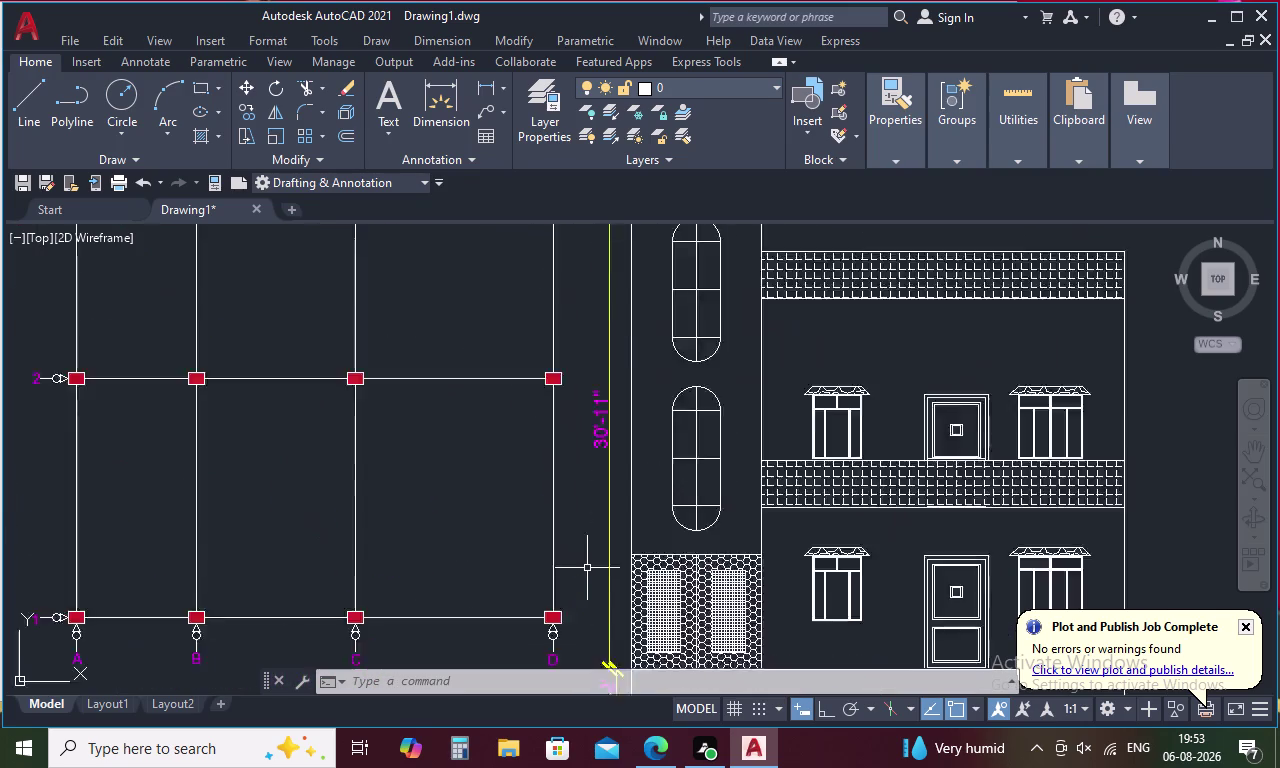
scroll(down, 3)
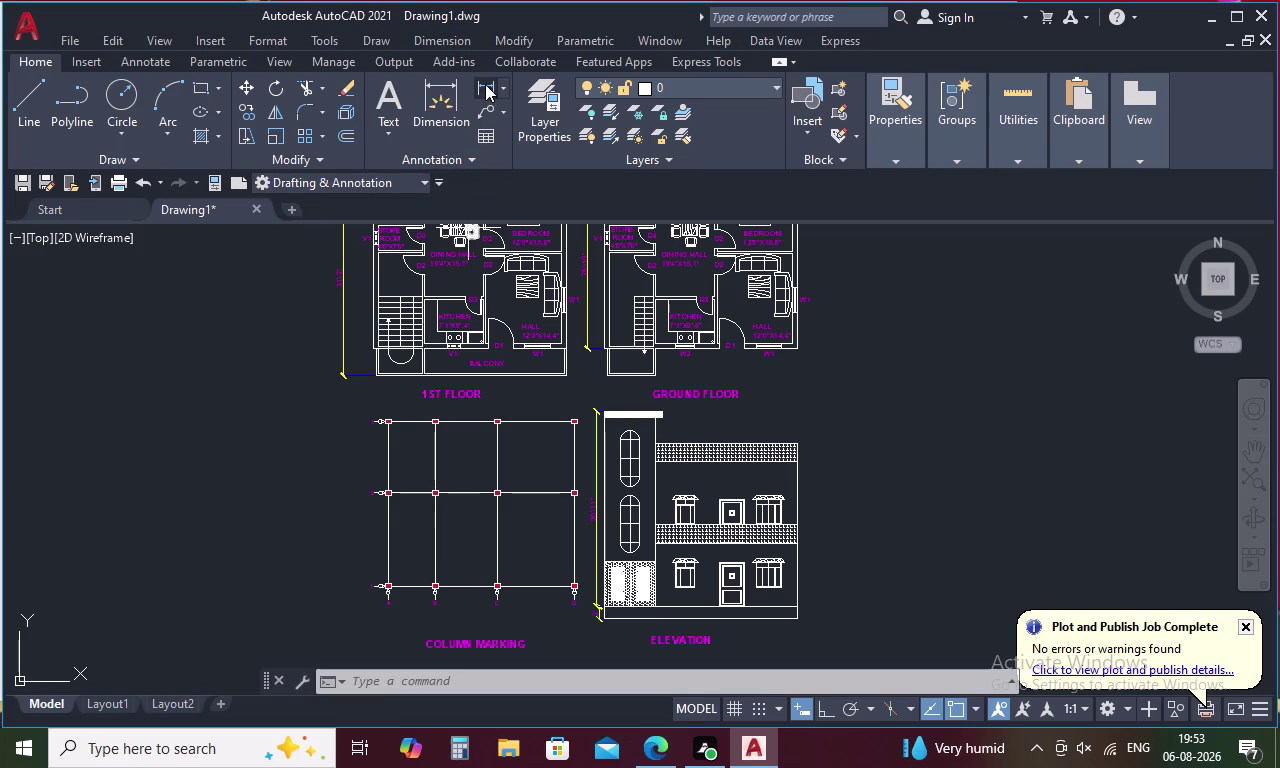
Place the 30'-6" width dimension above the ground floor plan, corner to corner.
click(485, 84)
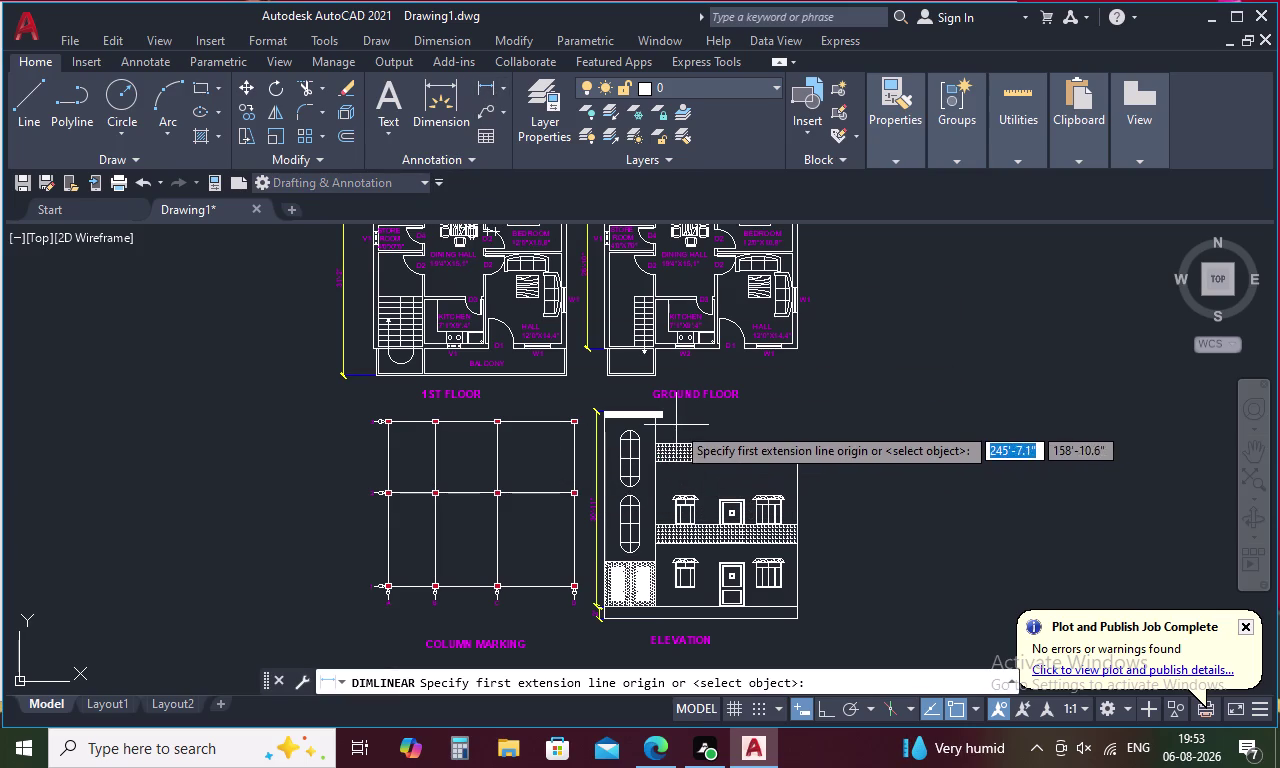
middle_drag(696, 426, 717, 630)
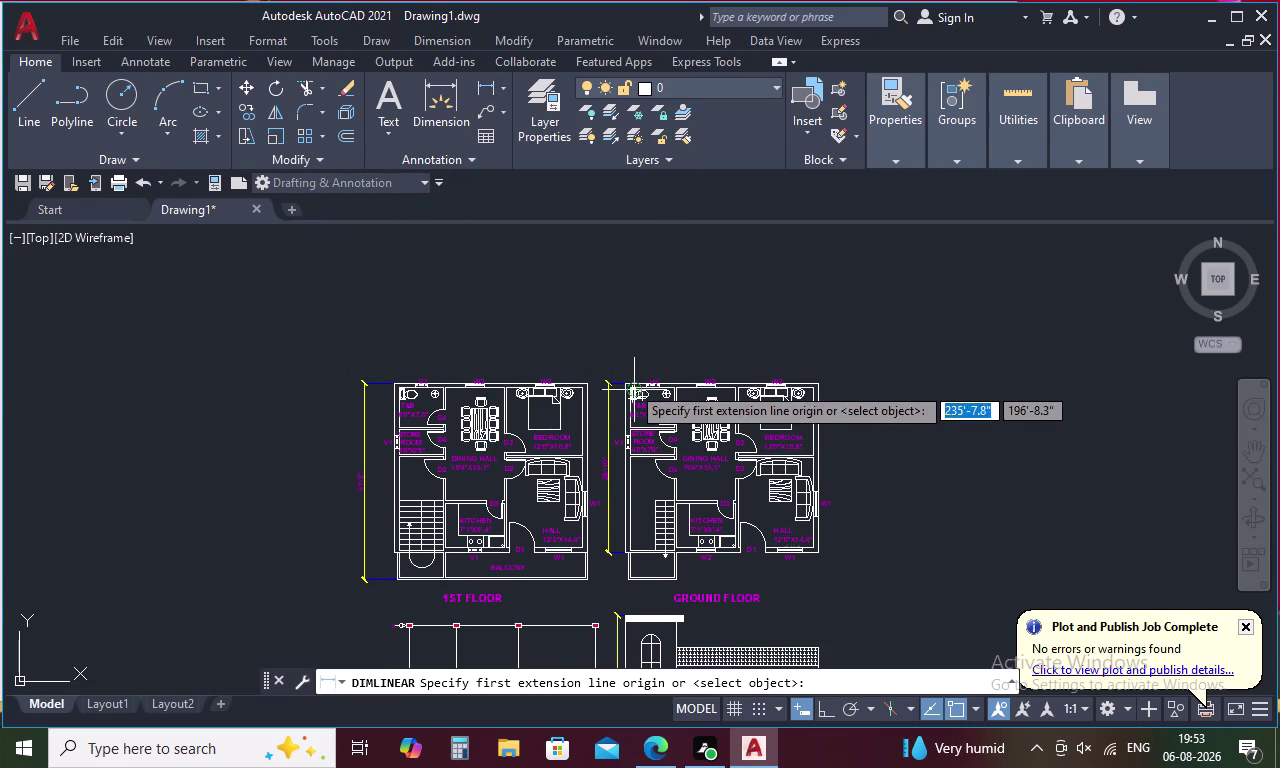
scroll(up, 3)
click(601, 382)
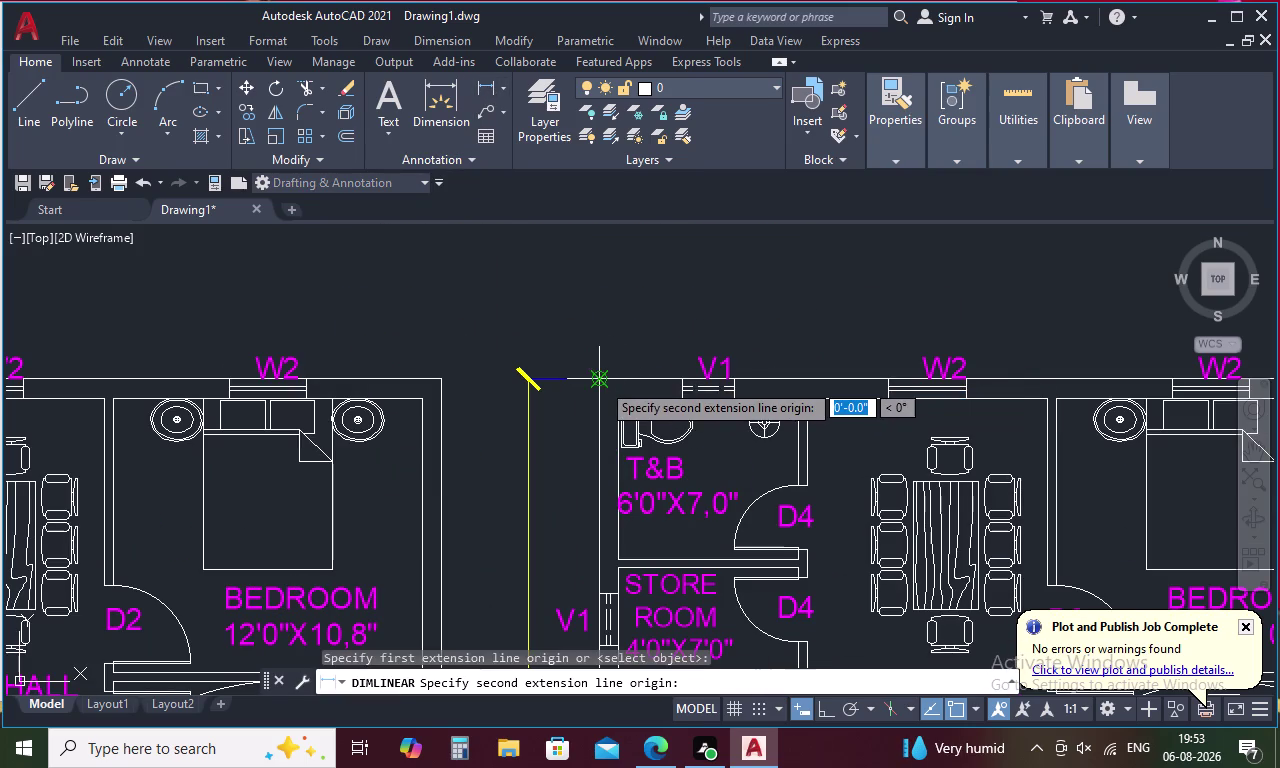
scroll(down, 3)
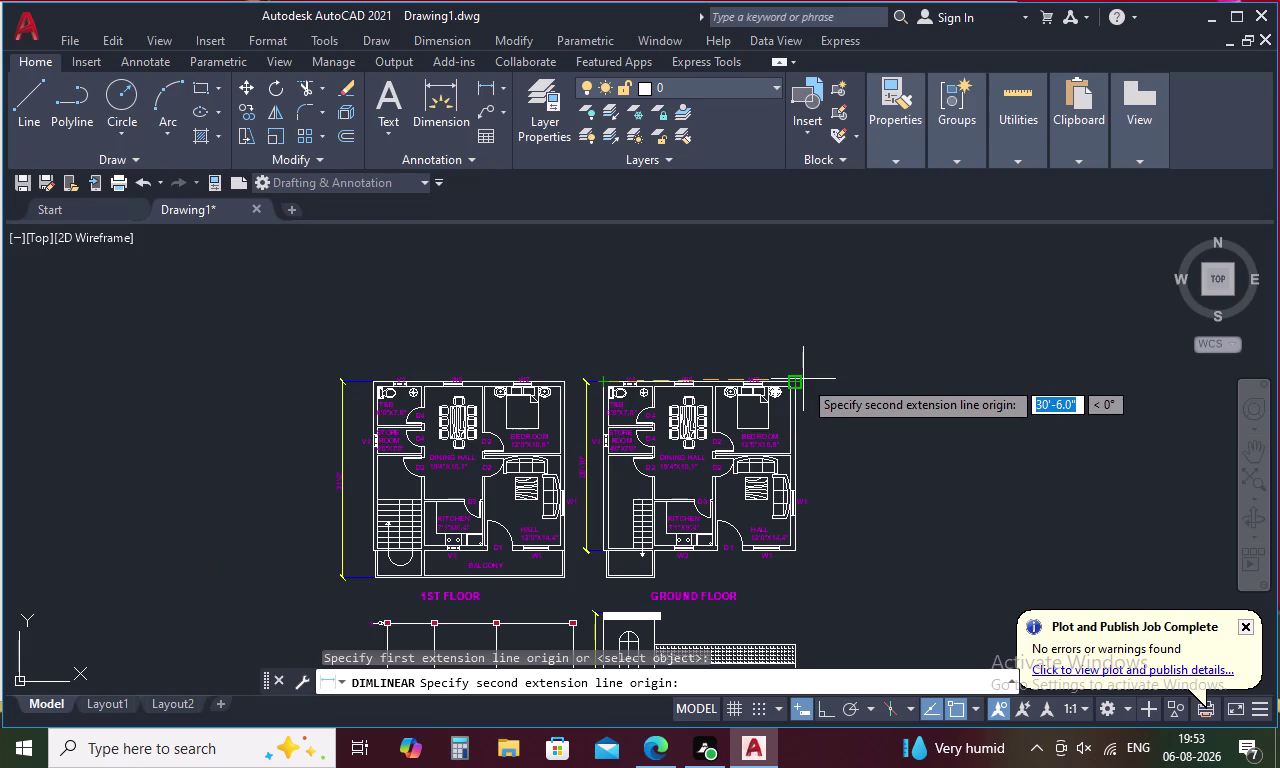
scroll(up, 3)
scroll(up, 3)
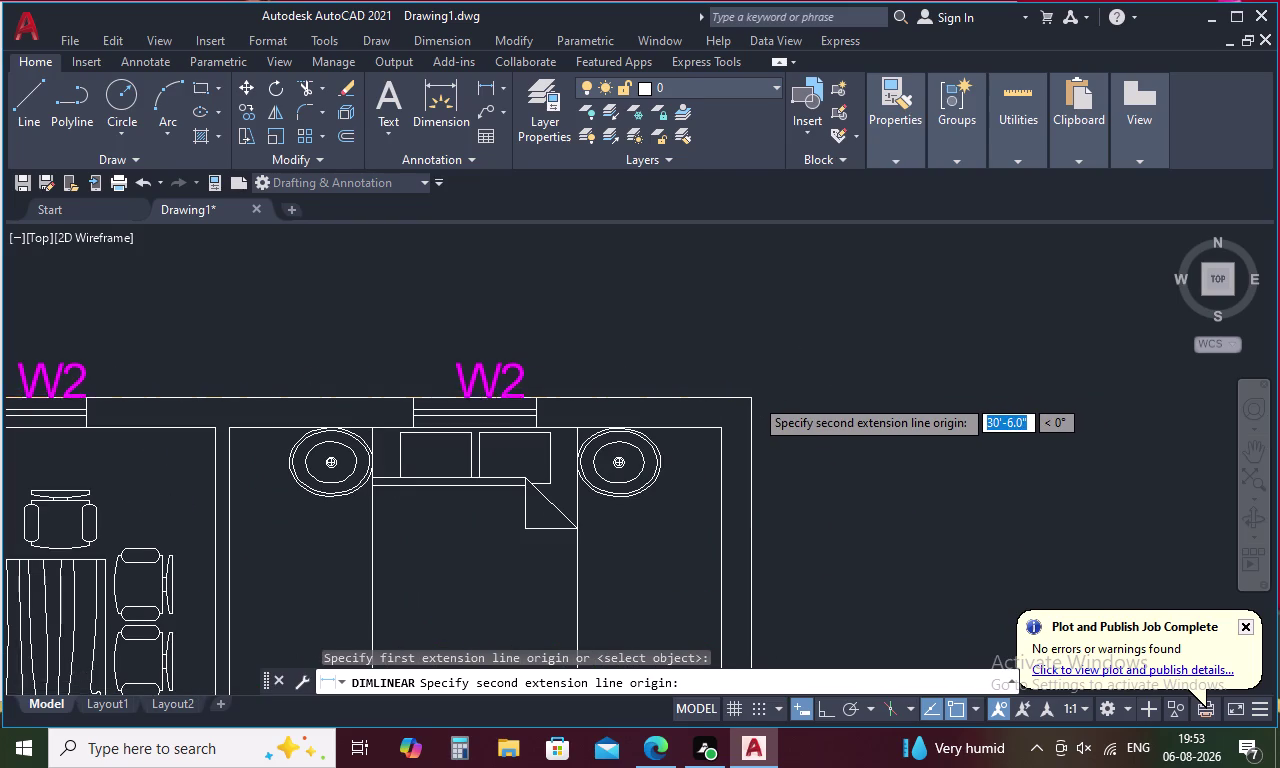
scroll(up, 3)
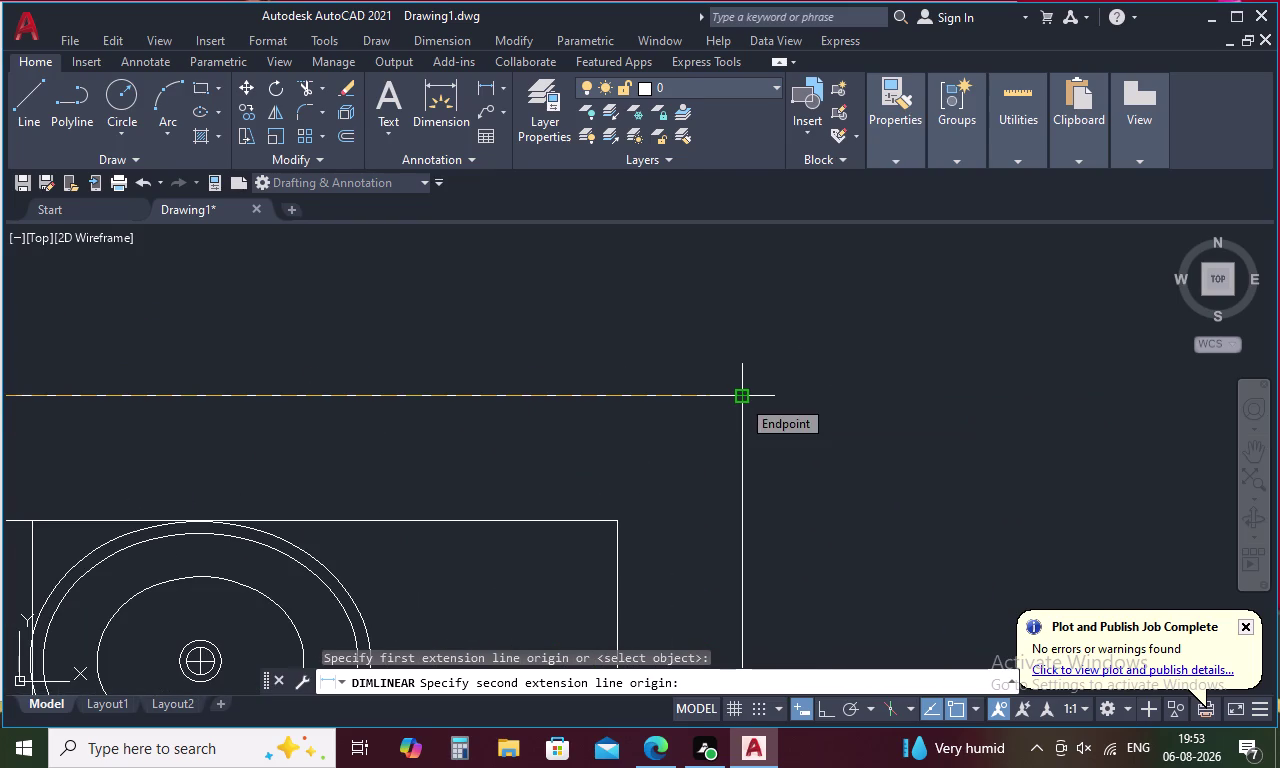
click(741, 398)
scroll(down, 3)
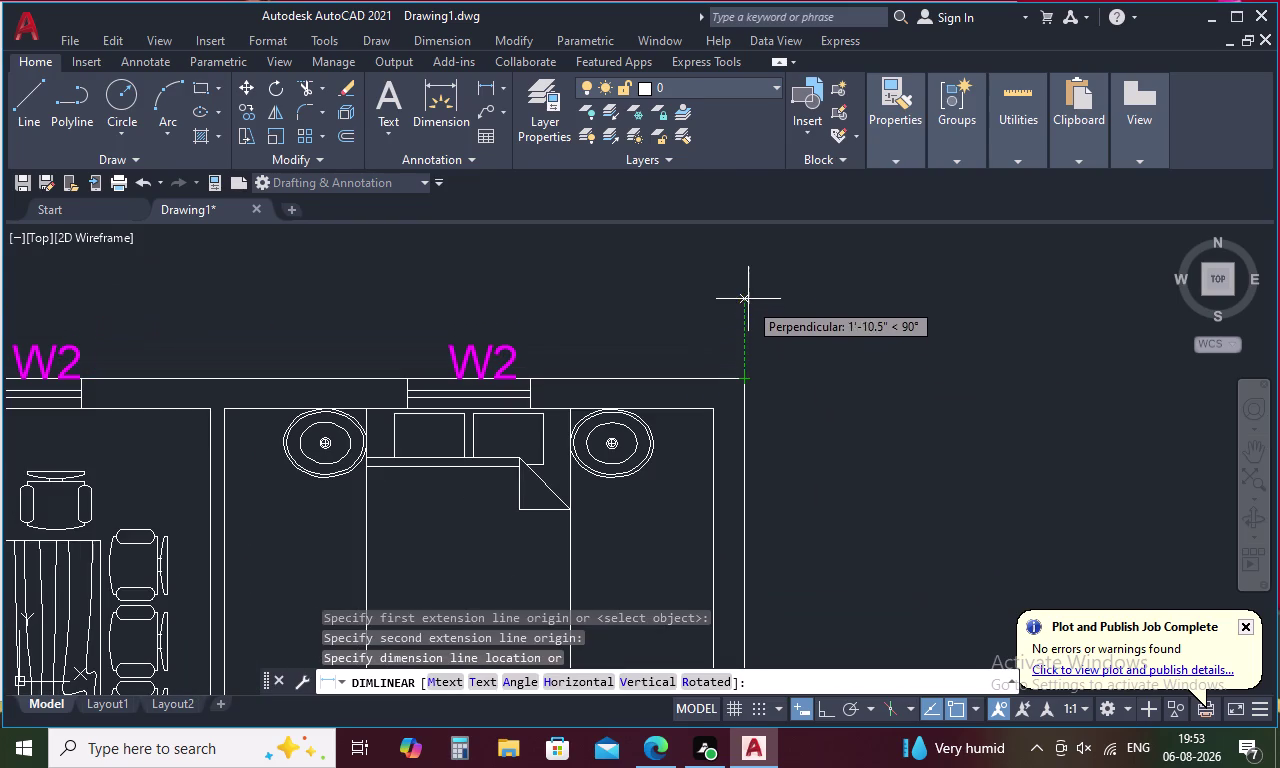
click(748, 285)
scroll(down, 3)
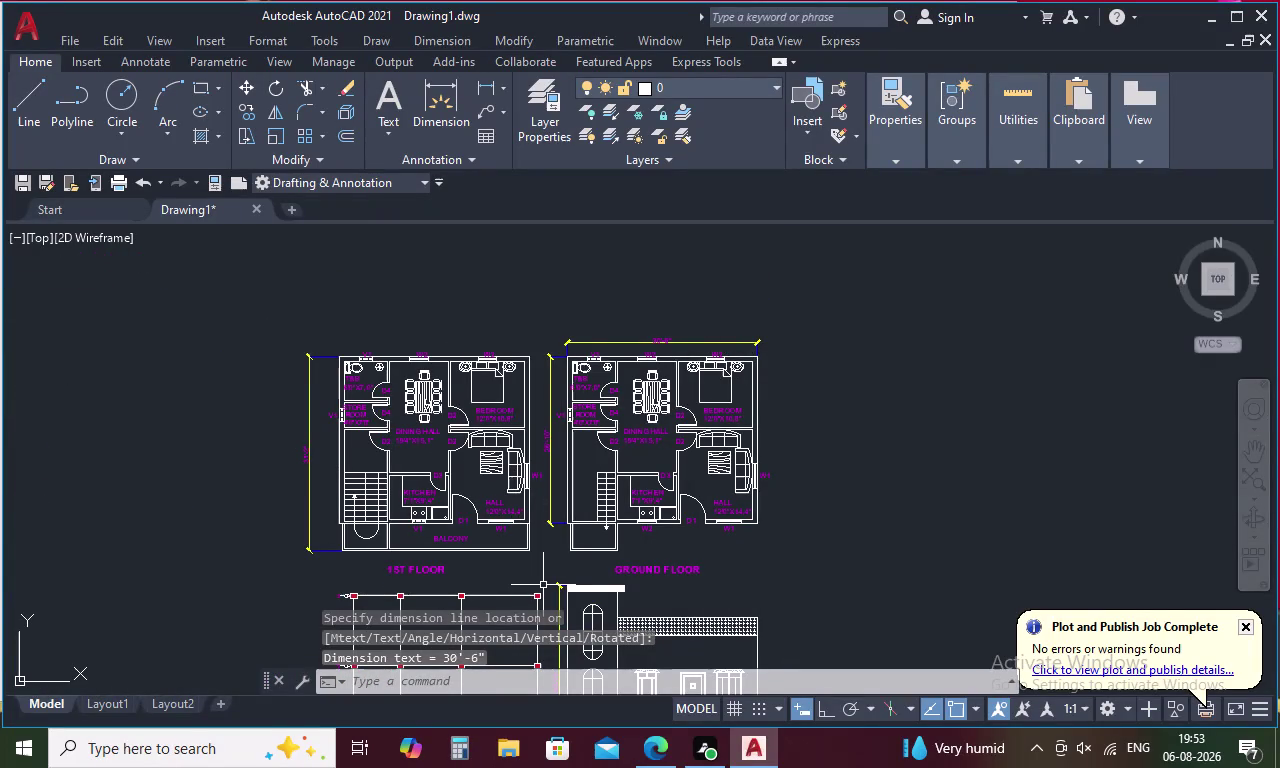
middle_drag(543, 585, 578, 476)
scroll(down, 3)
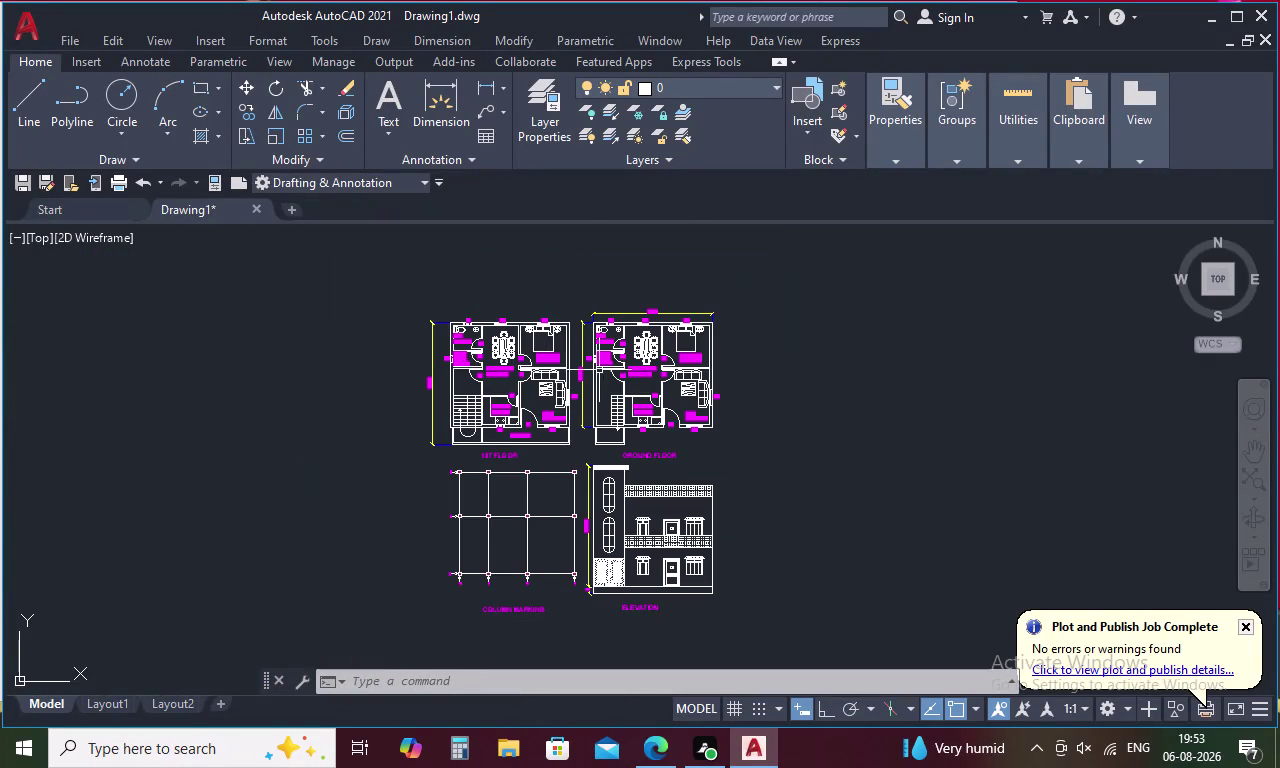
scroll(up, 3)
scroll(down, 3)
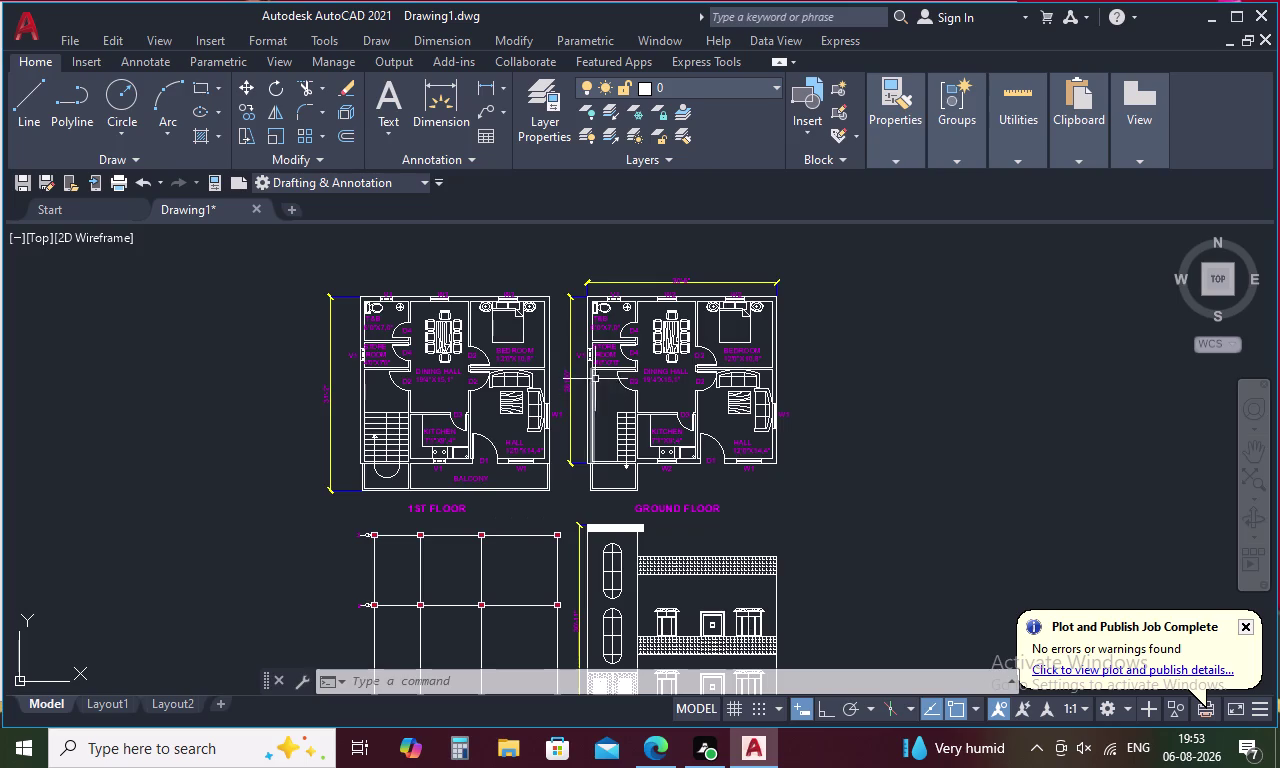
scroll(up, 3)
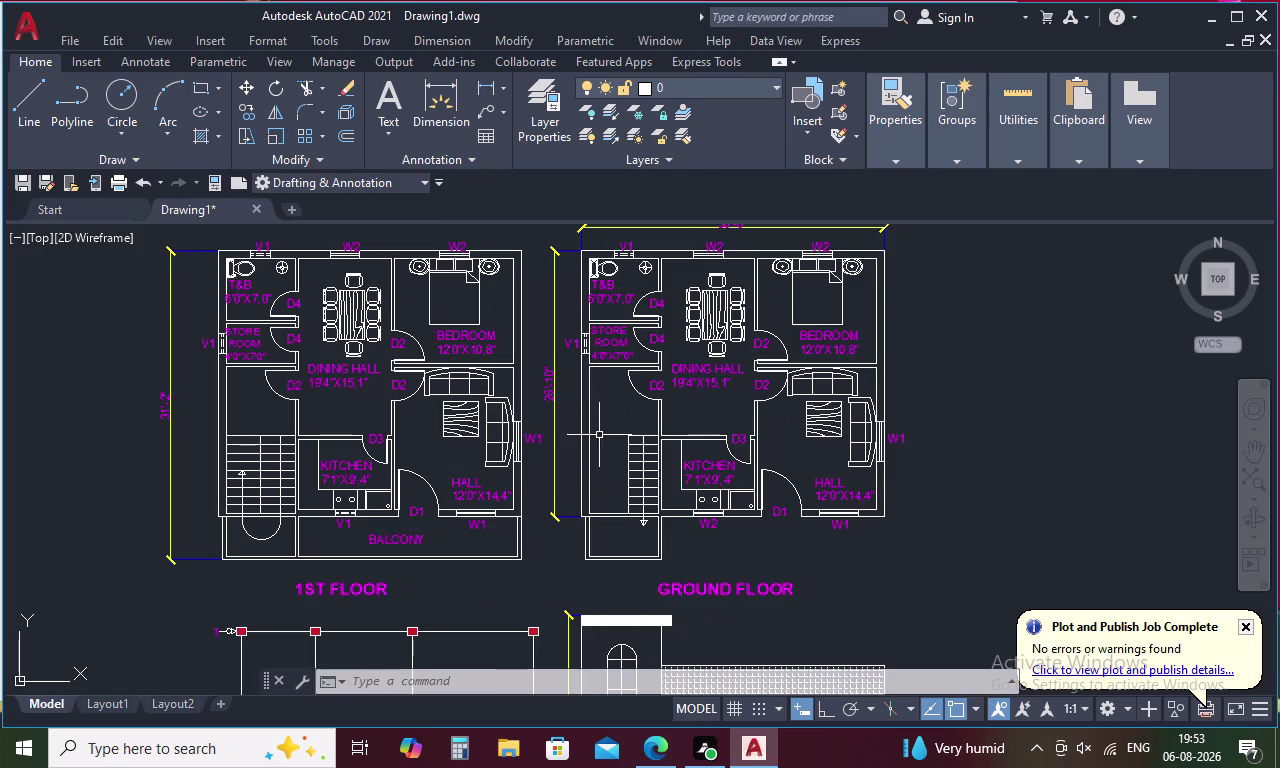
scroll(down, 3)
scroll(up, 3)
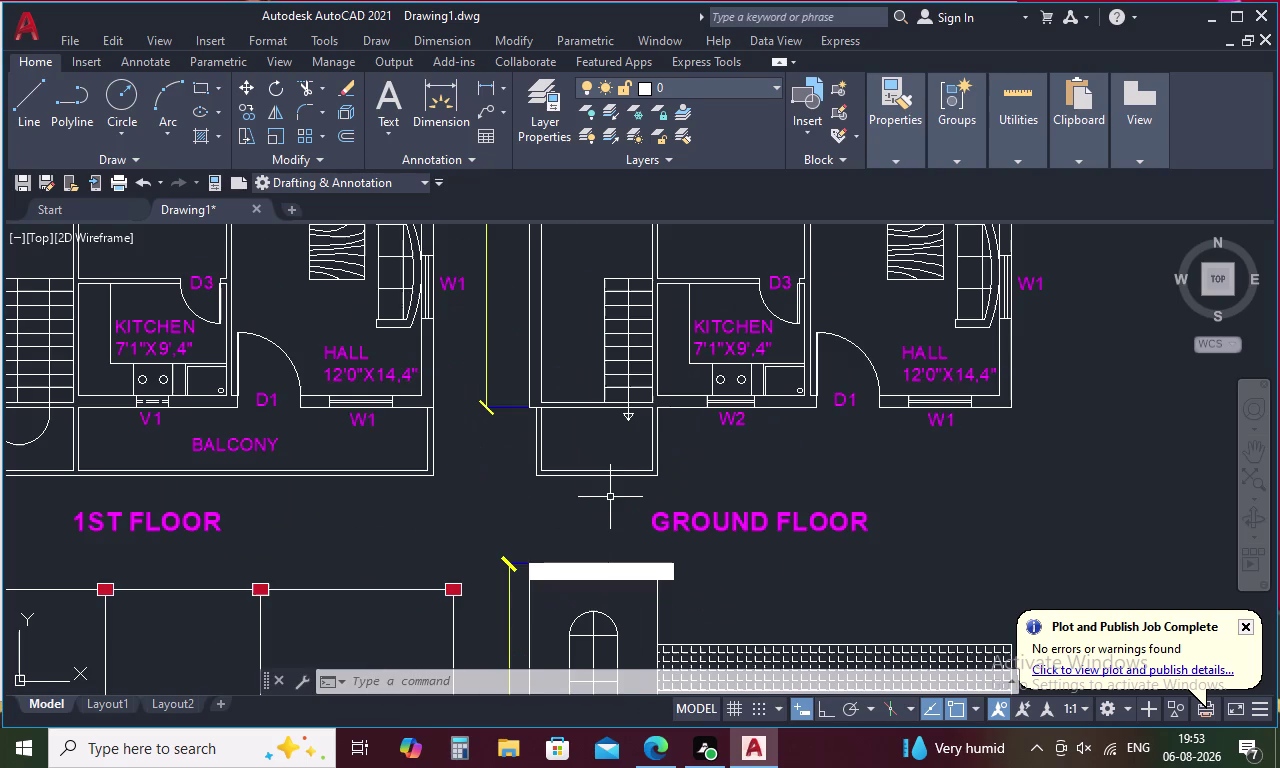
scroll(up, 3)
scroll(down, 3)
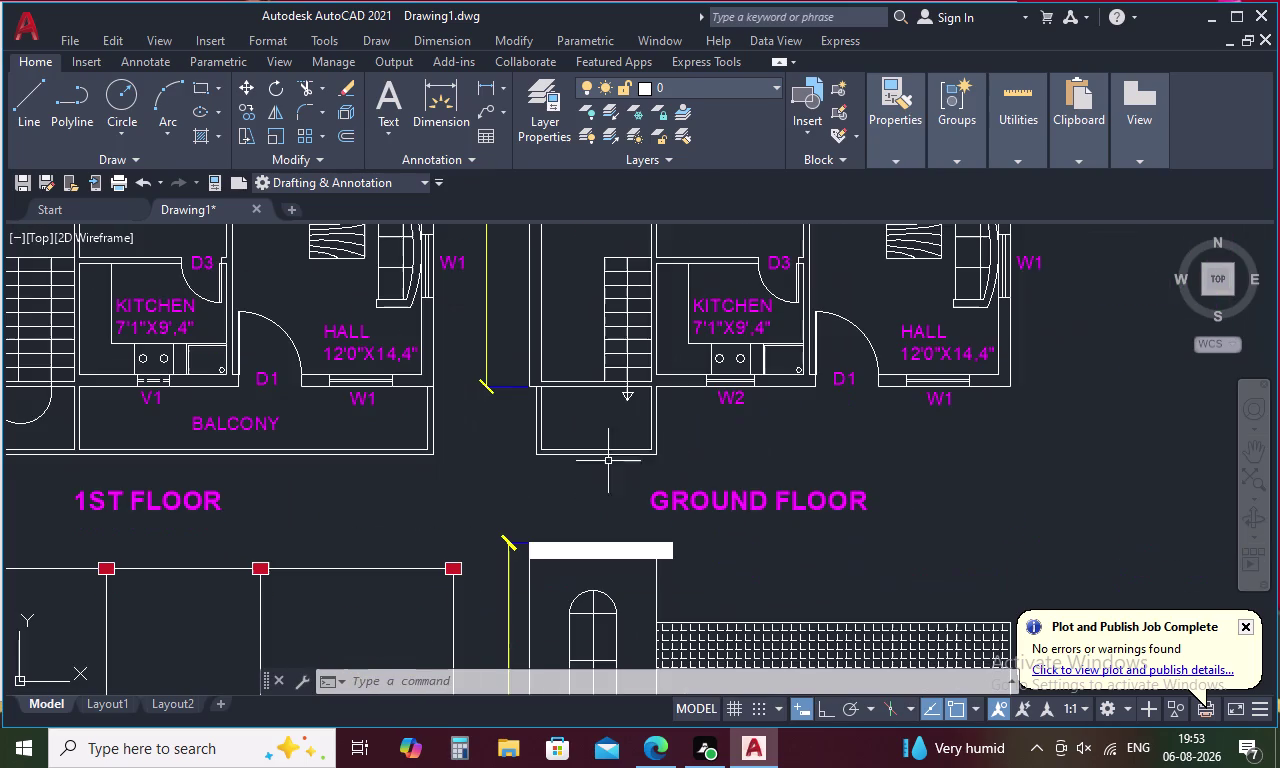
scroll(down, 3)
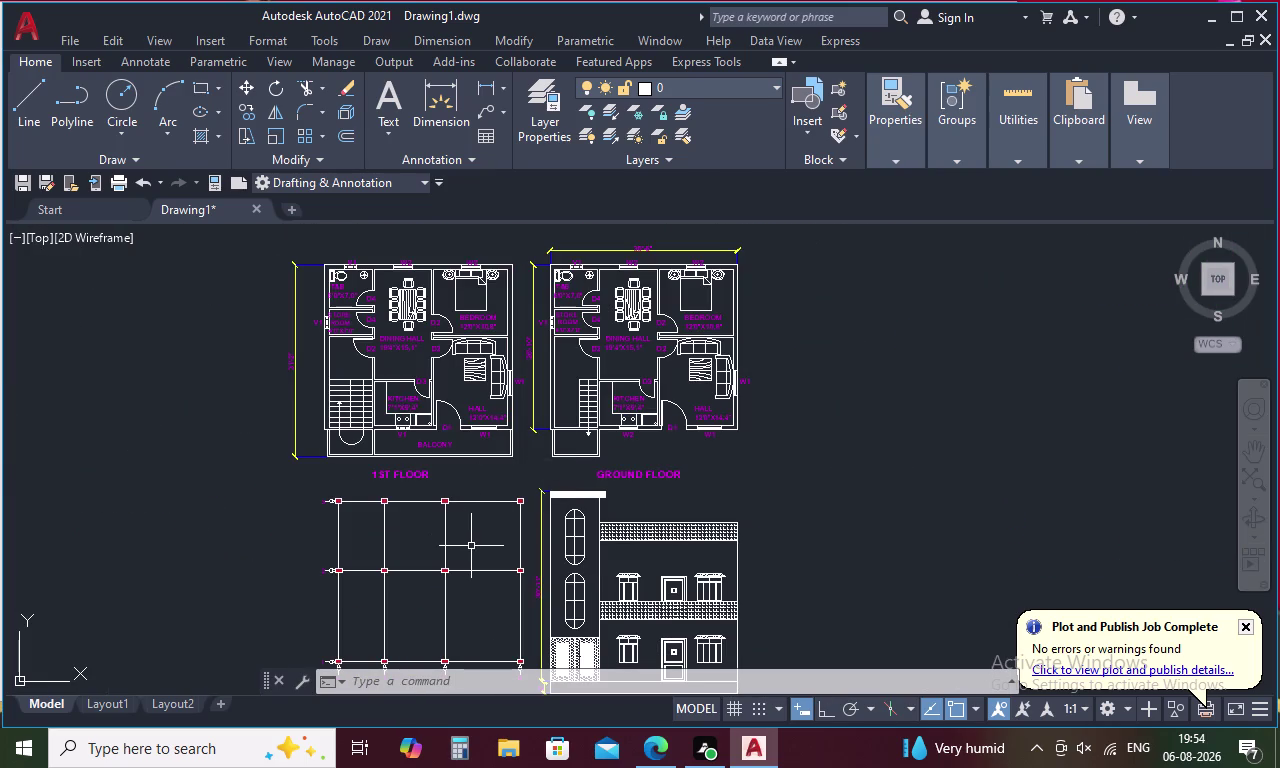
middle_drag(699, 489, 699, 398)
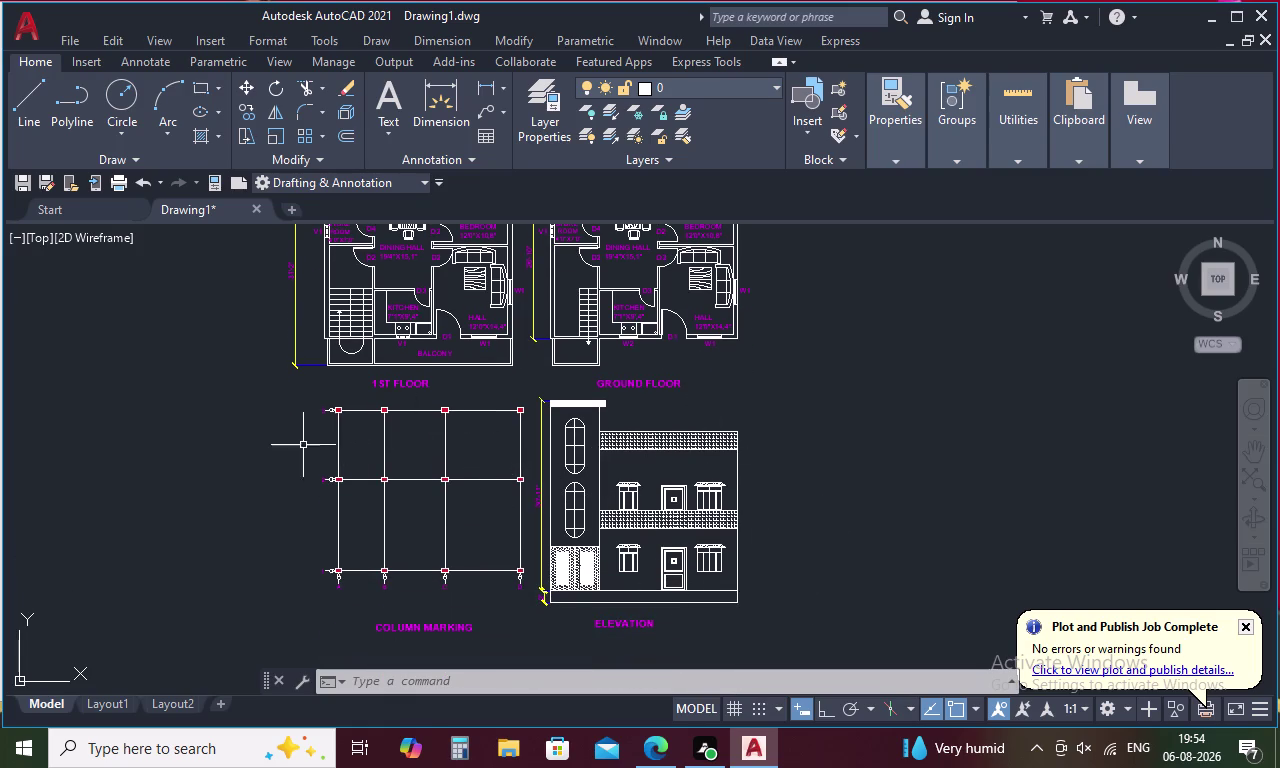
middle_drag(493, 357, 543, 545)
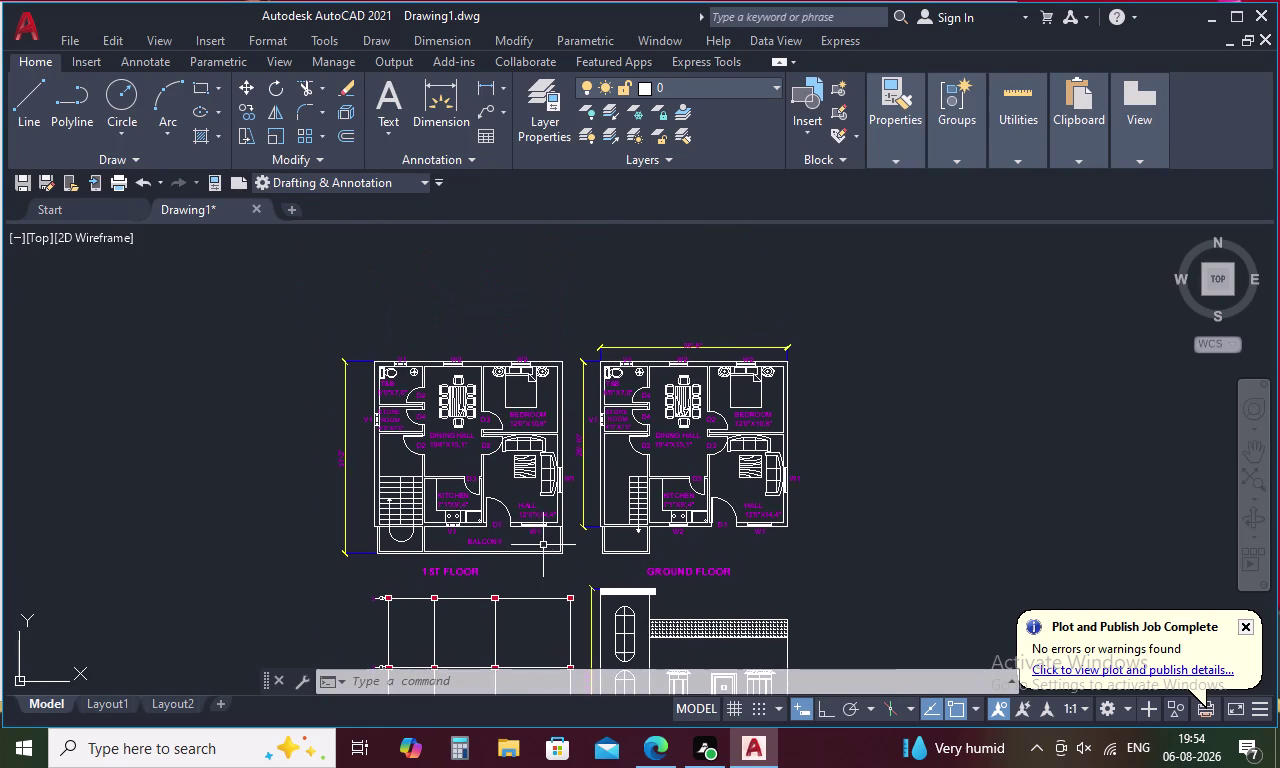
Select the D4, D2 and D3 door labels on the first floor plan.
scroll(up, 3)
click(426, 390)
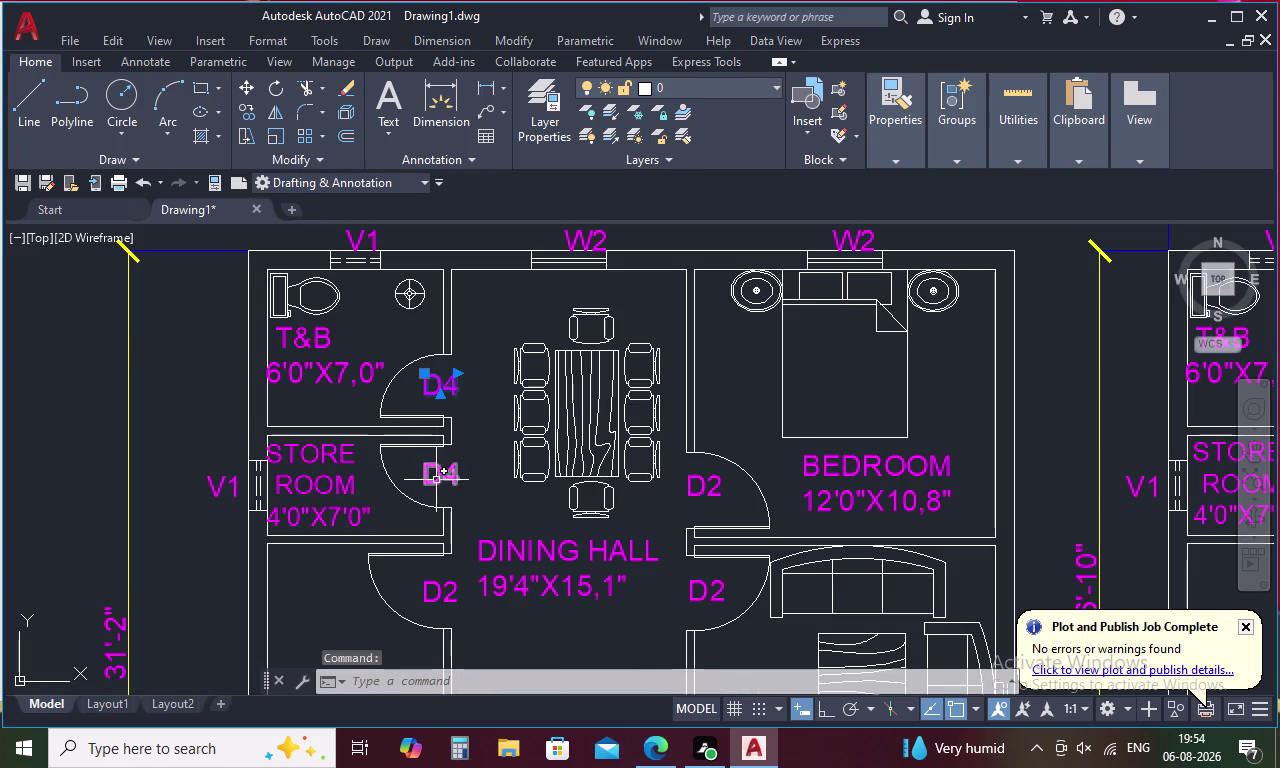
click(436, 480)
click(695, 487)
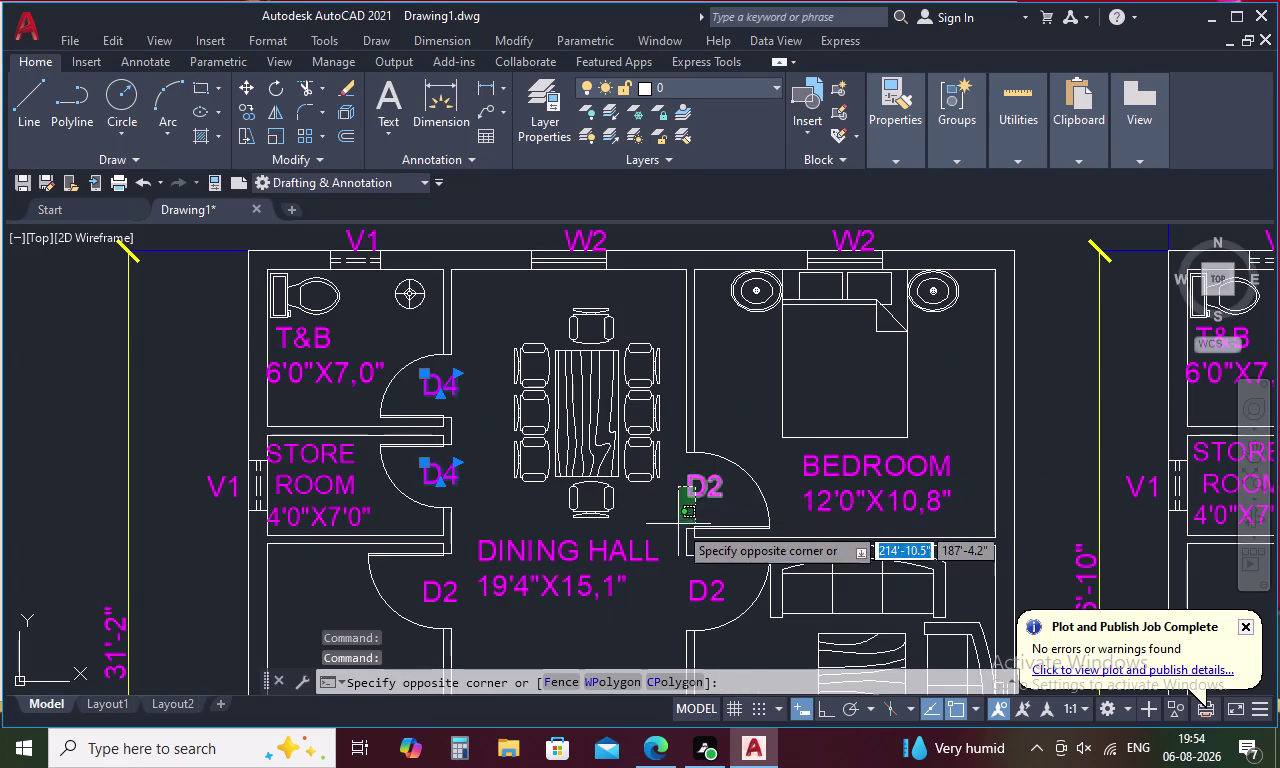
click(704, 477)
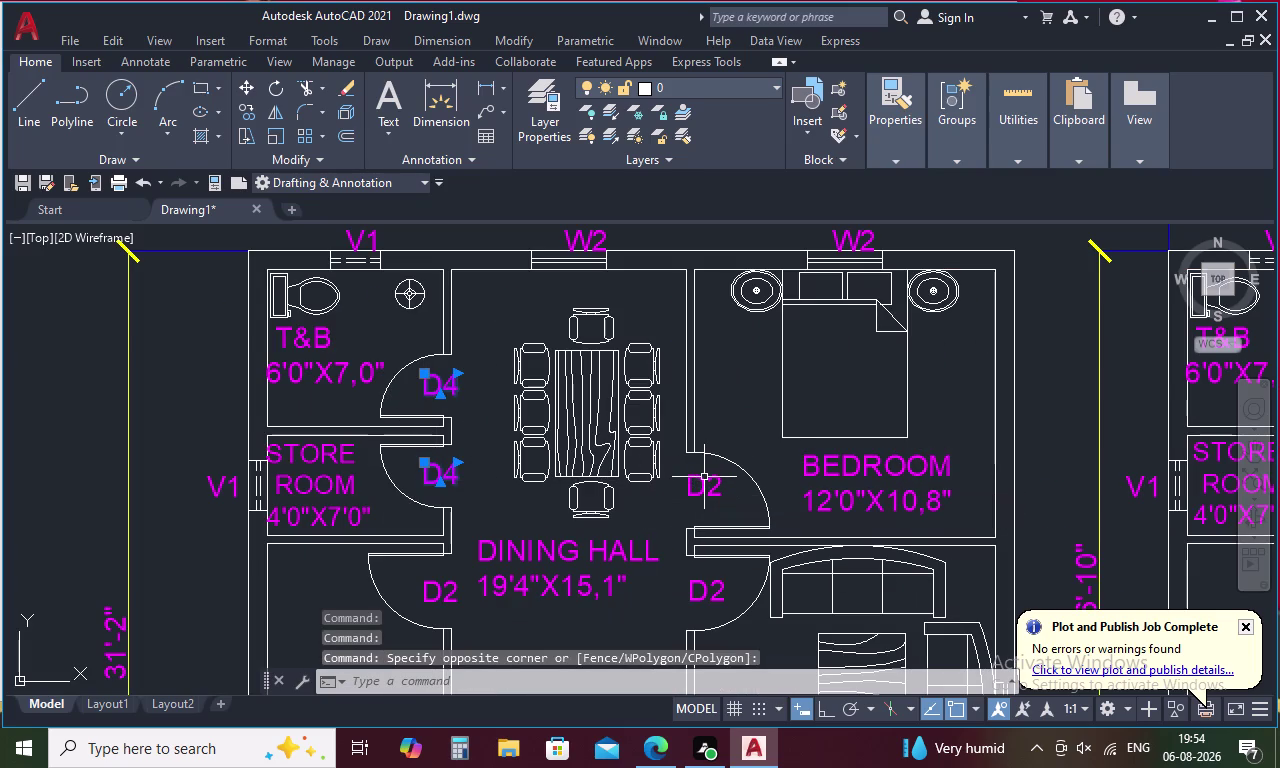
click(702, 481)
click(705, 584)
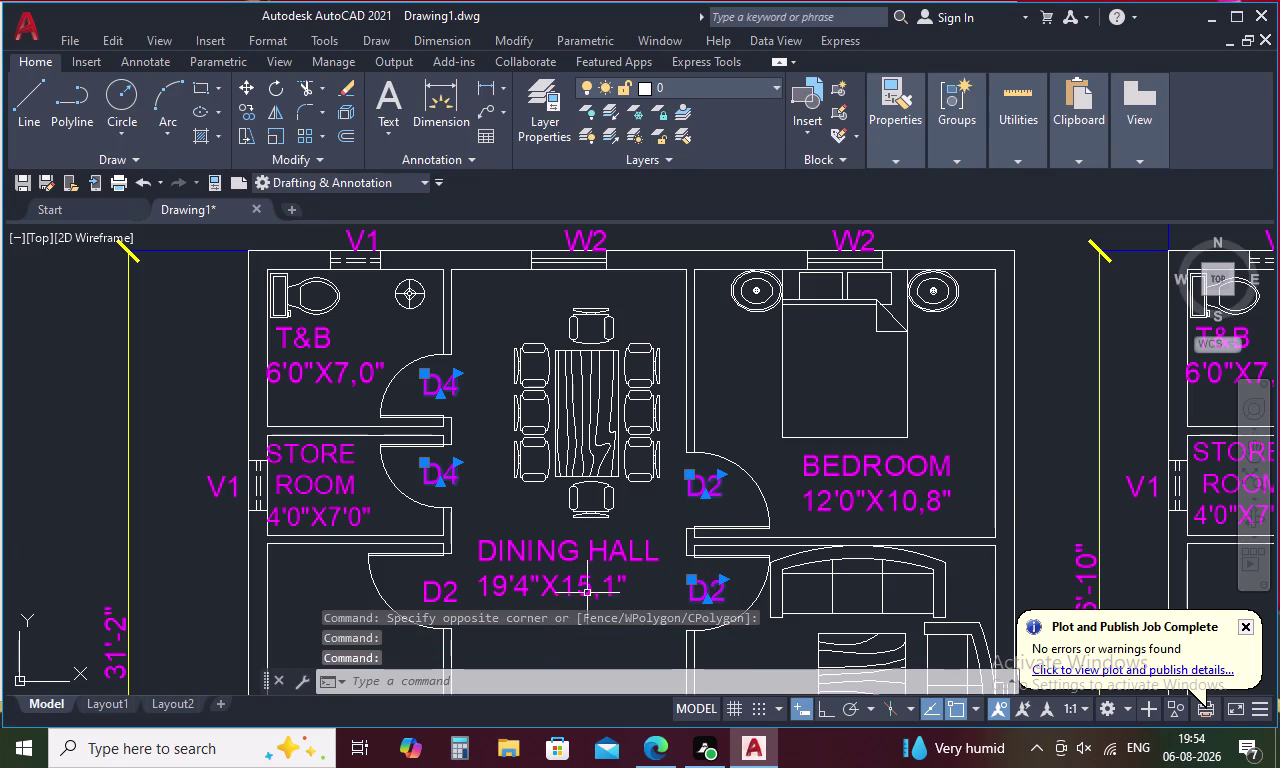
click(448, 584)
middle_drag(545, 633, 552, 453)
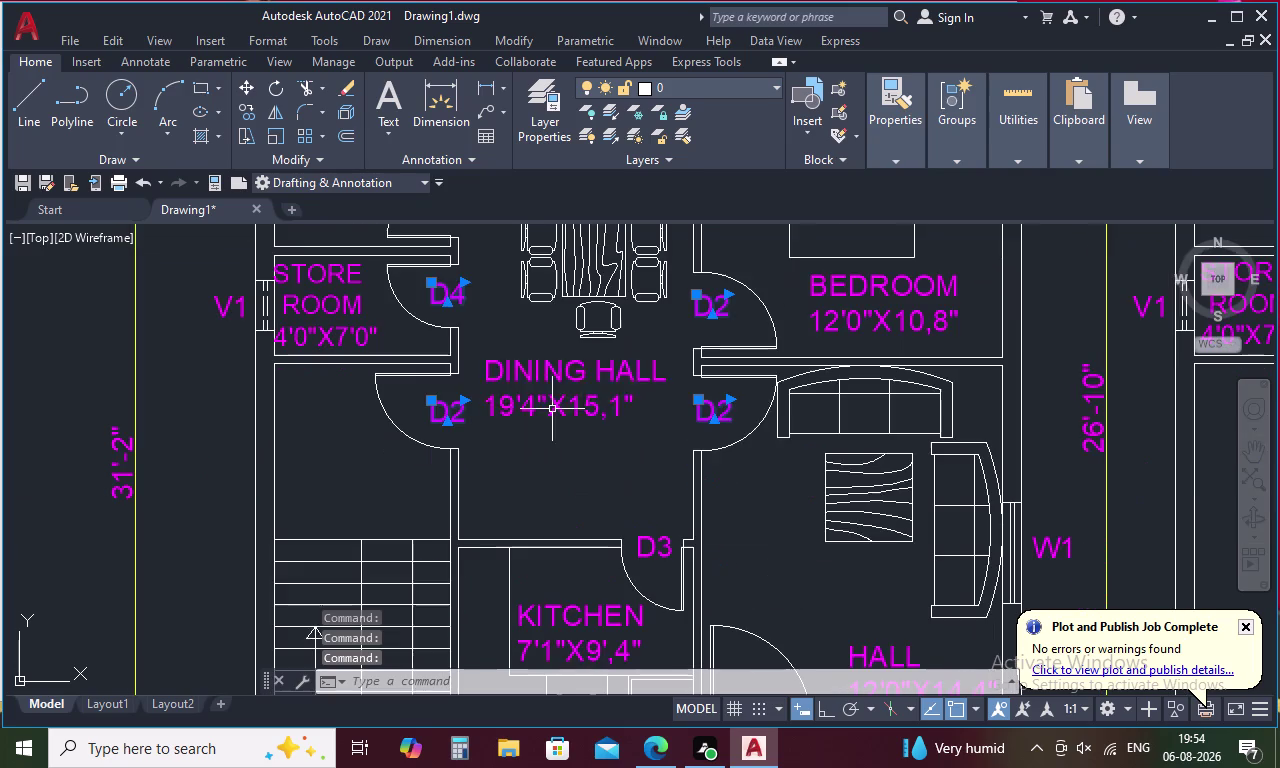
scroll(down, 3)
click(620, 512)
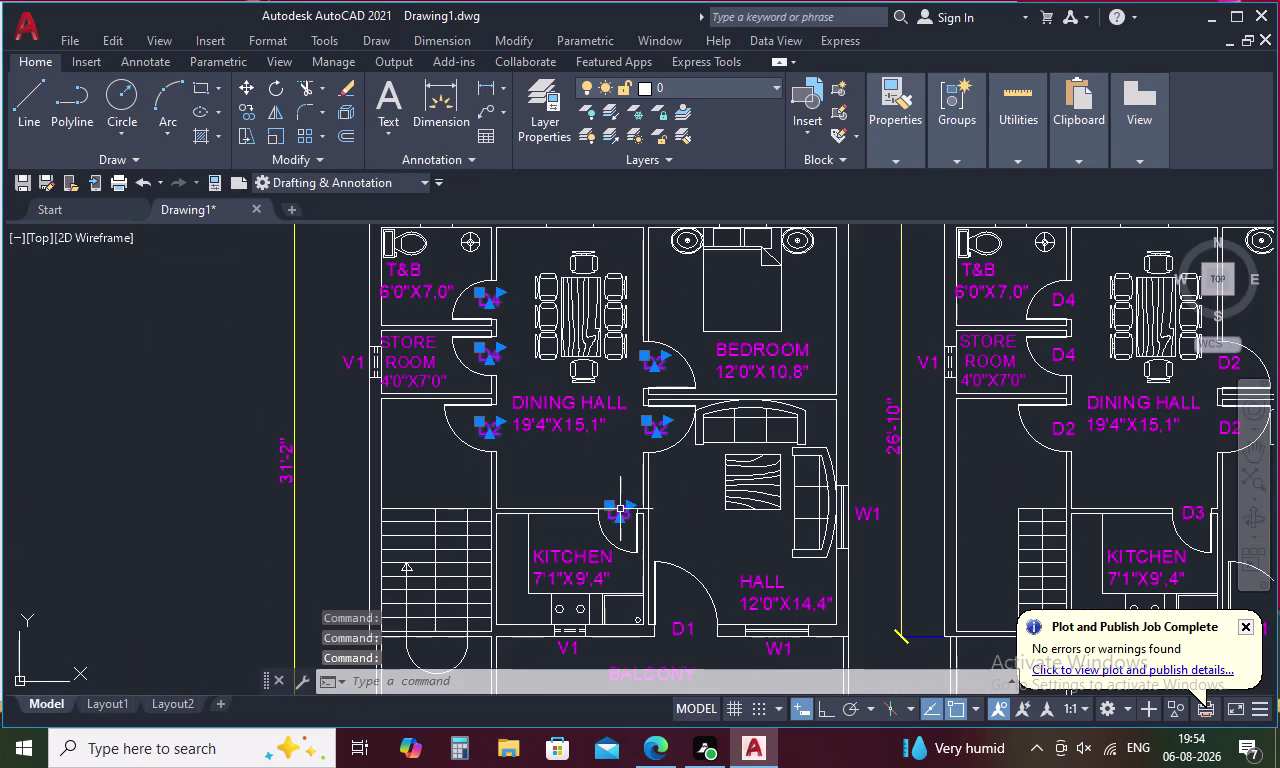
click(687, 622)
click(781, 654)
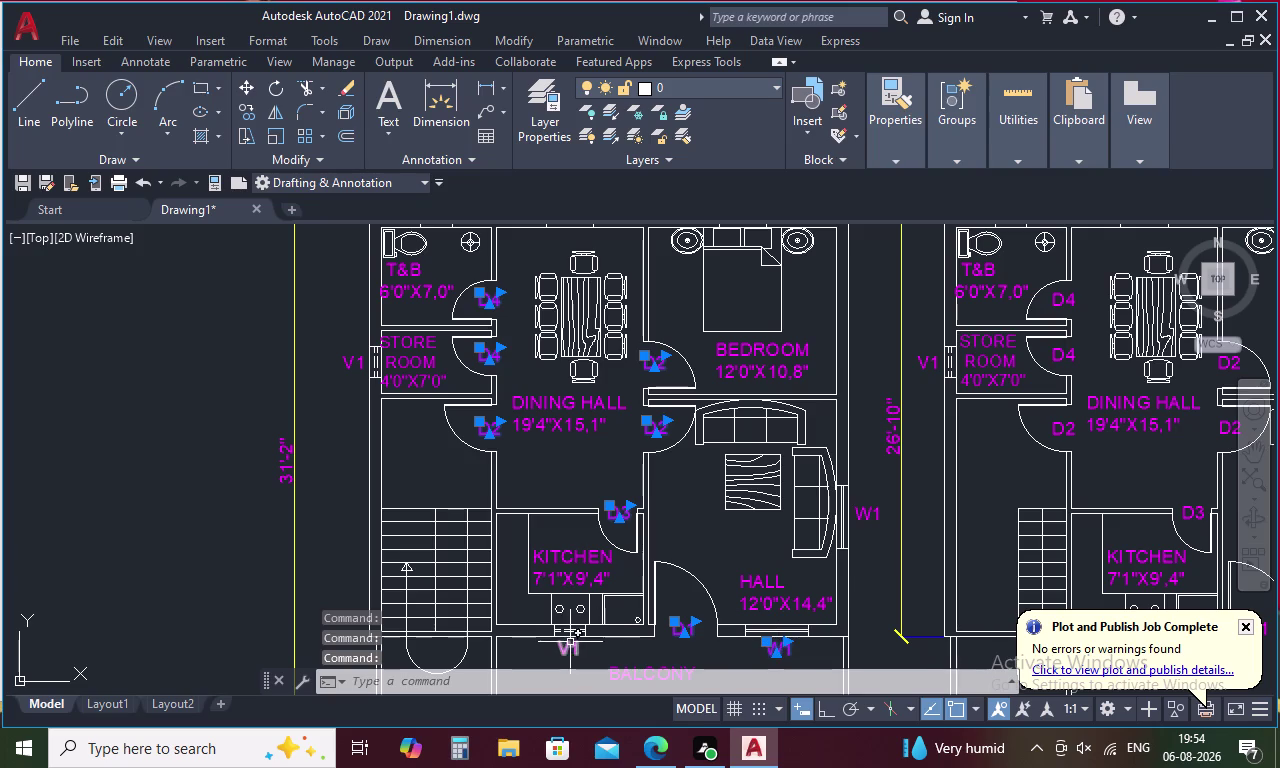
Add the first floor W1, W2 and V1 window labels to the selection.
click(566, 646)
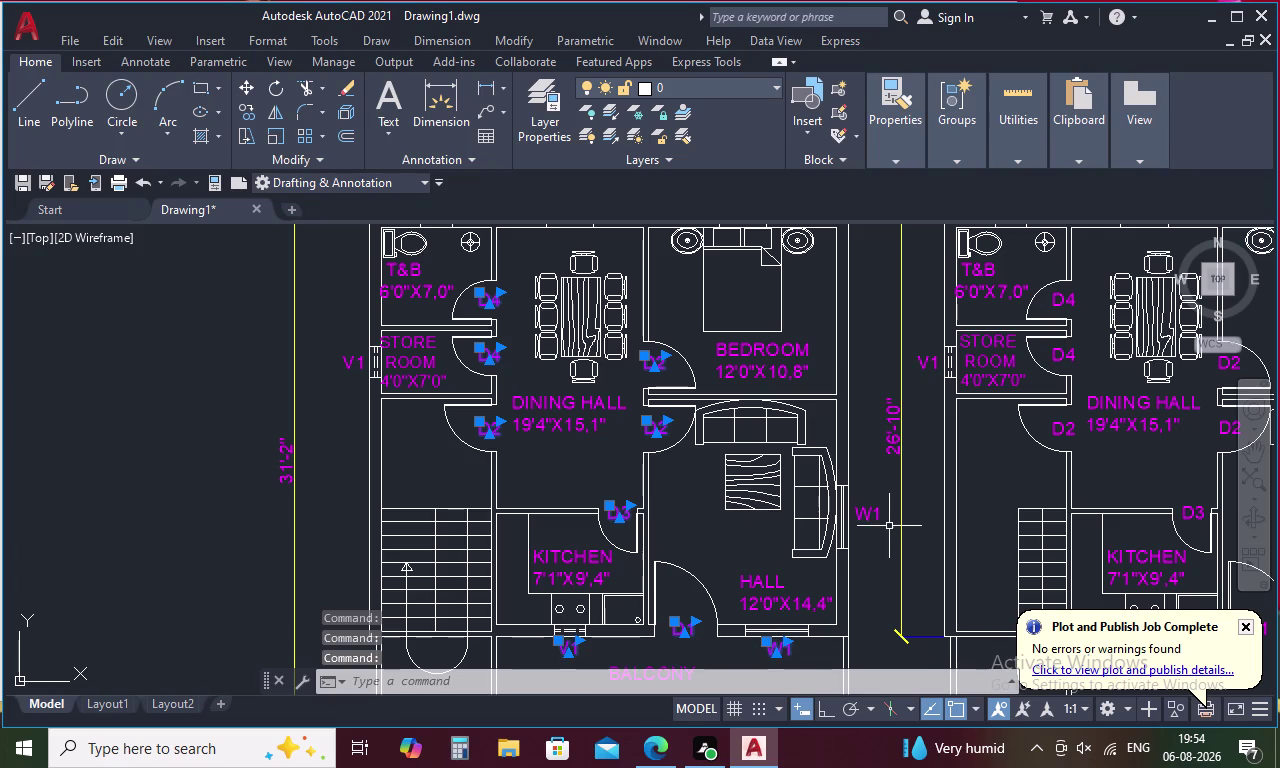
click(878, 519)
scroll(down, 3)
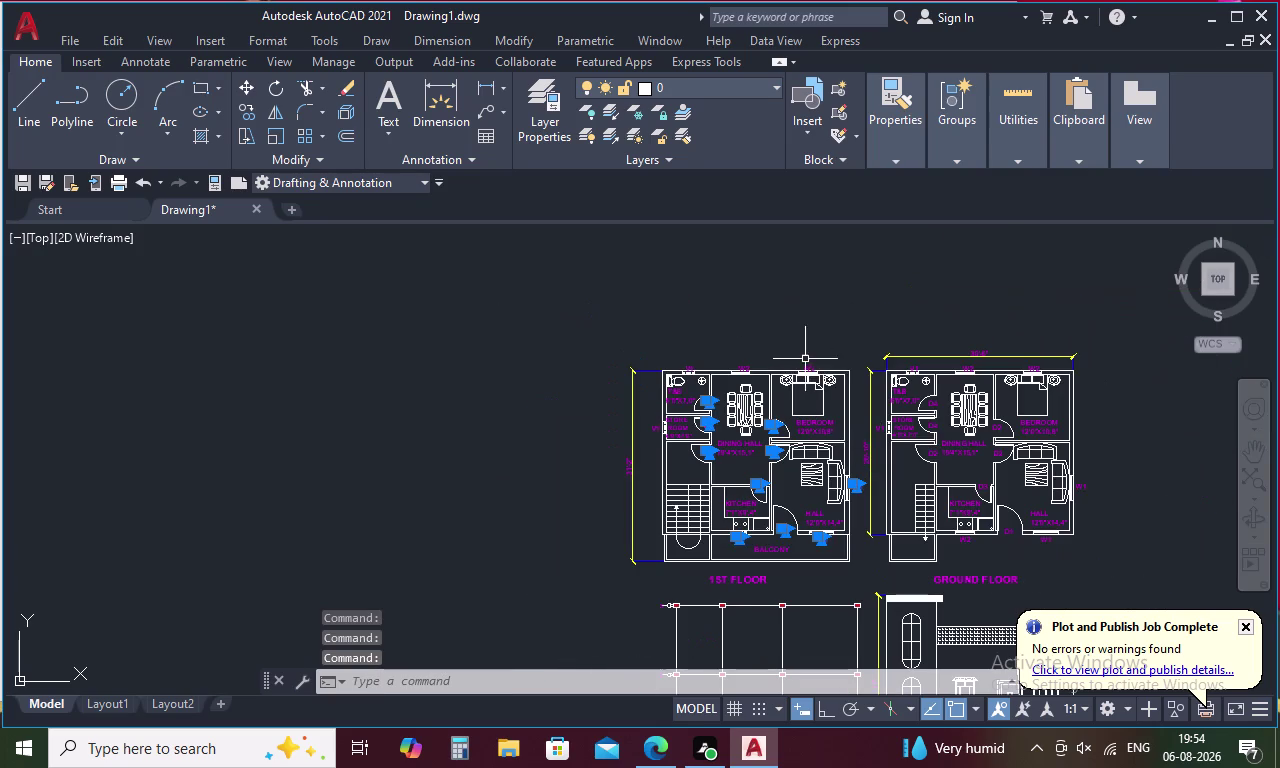
scroll(up, 3)
click(806, 374)
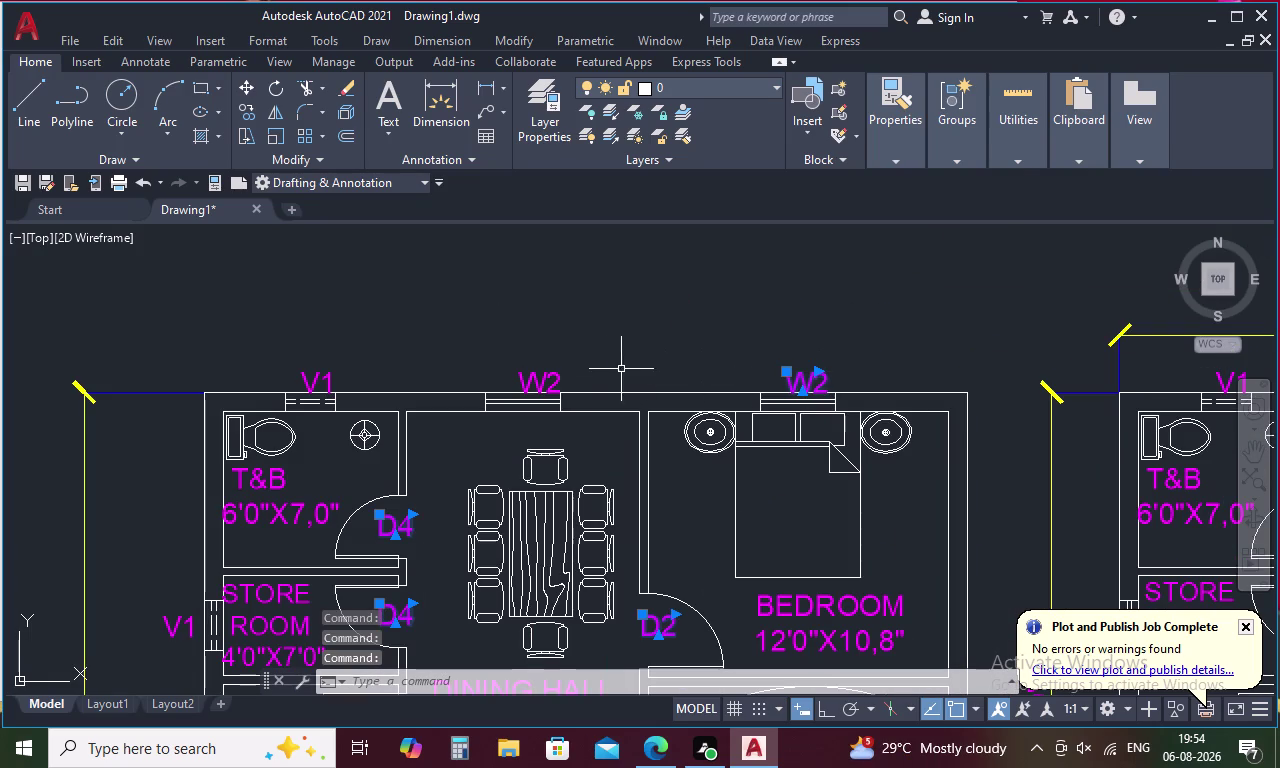
click(548, 379)
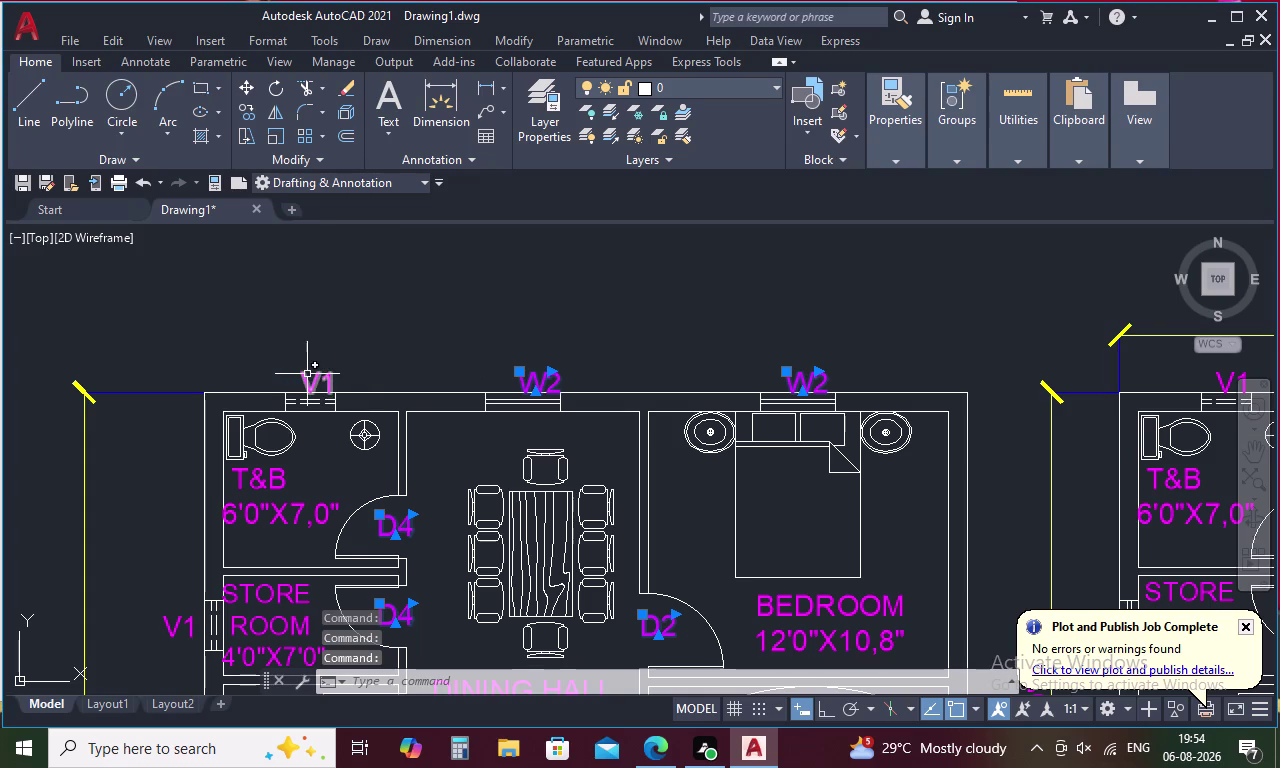
click(307, 374)
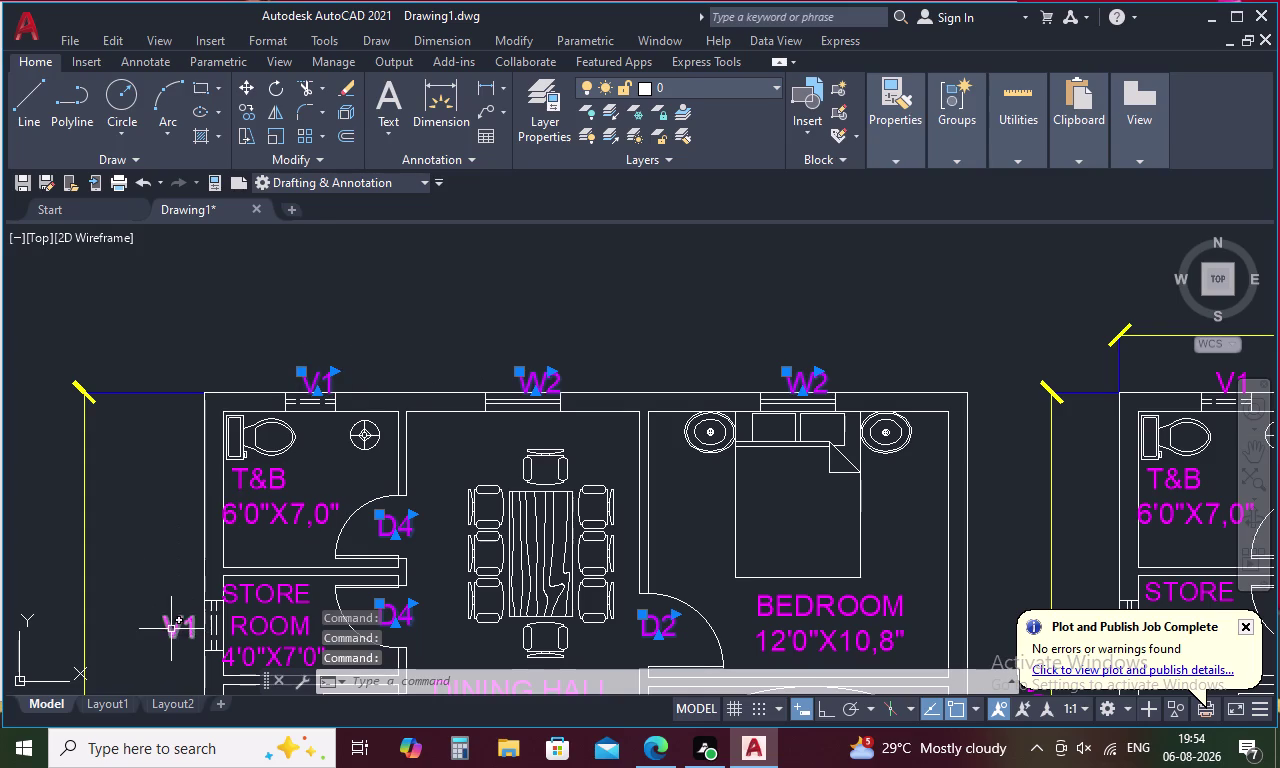
click(171, 629)
scroll(down, 3)
Add the ground floor D1, W1, W2 and V1 labels to the selection.
middle_drag(289, 603, 386, 399)
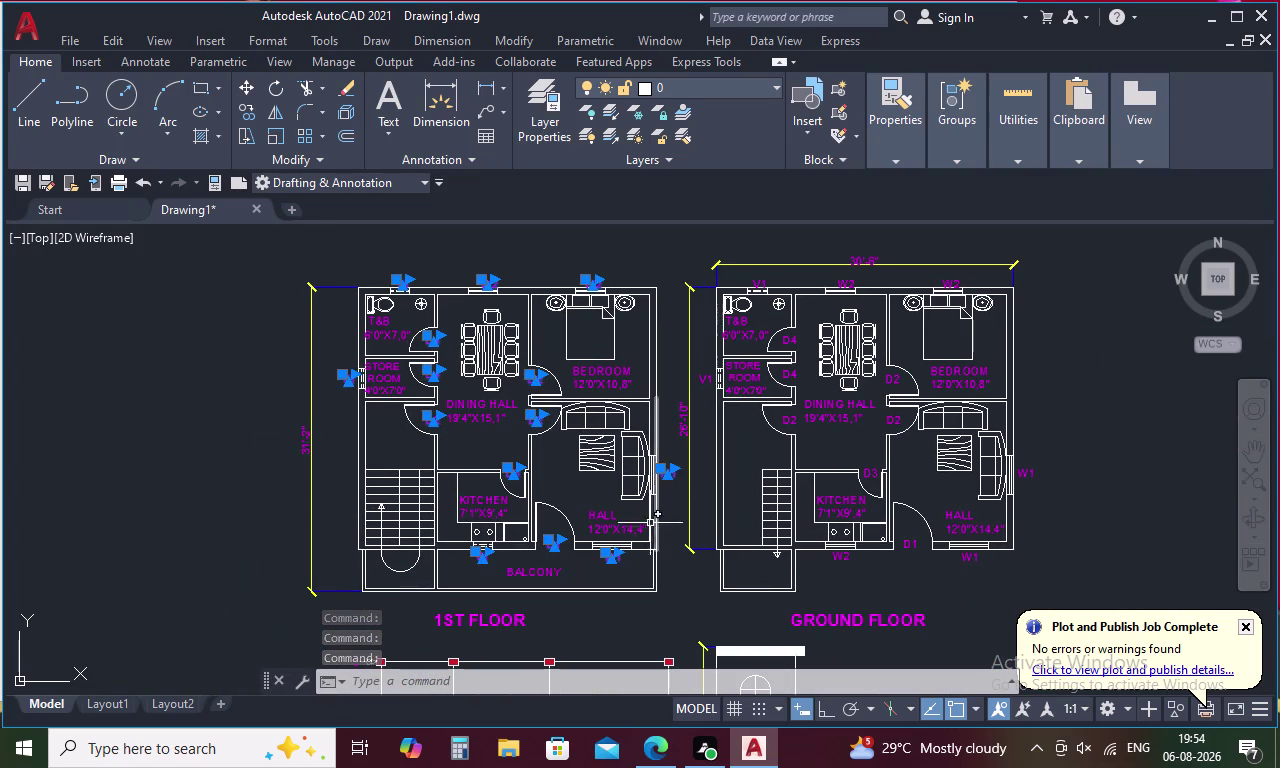
click(843, 557)
click(915, 543)
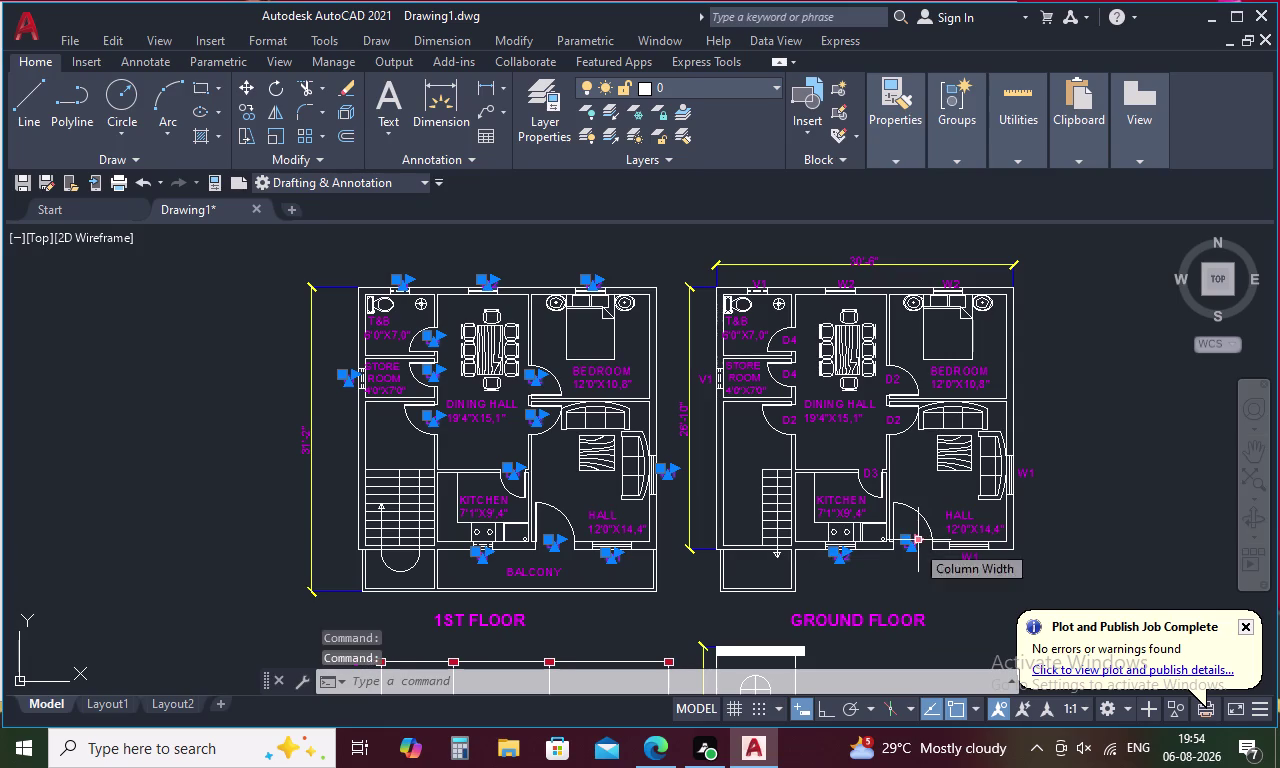
click(968, 558)
click(1029, 469)
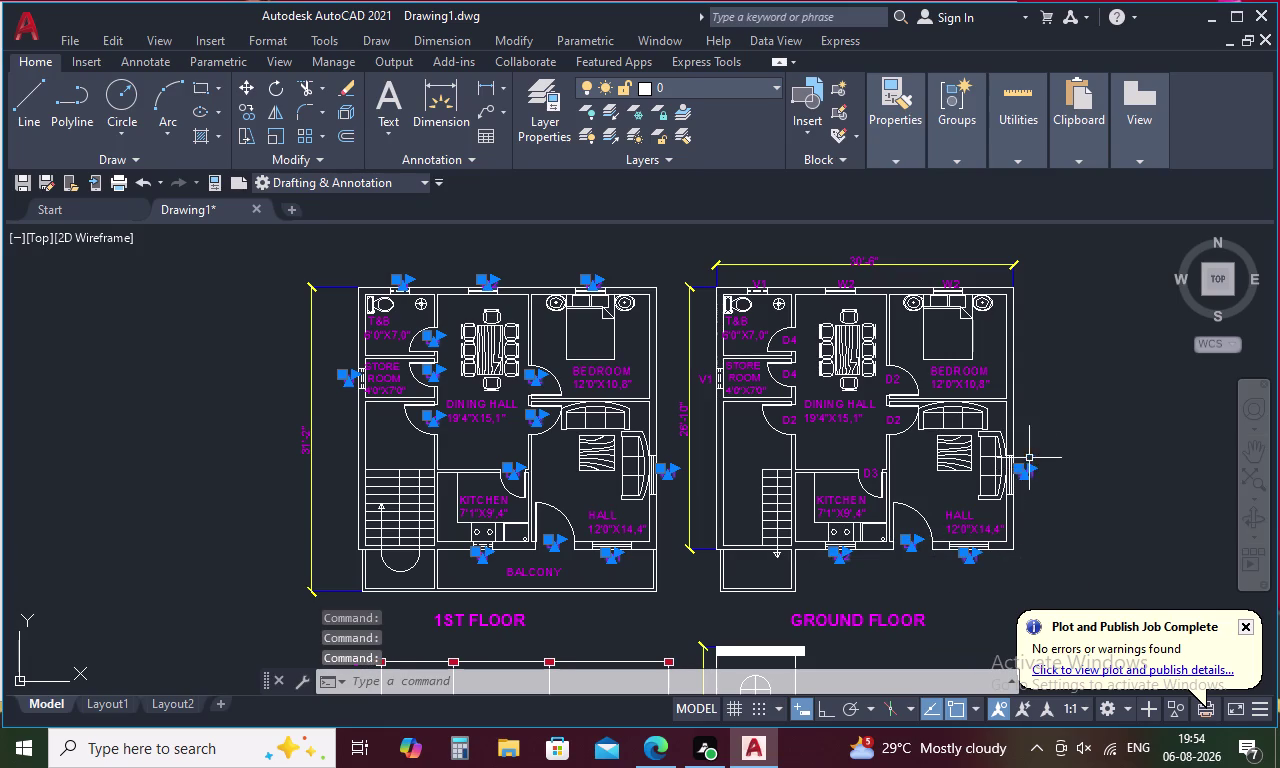
click(953, 280)
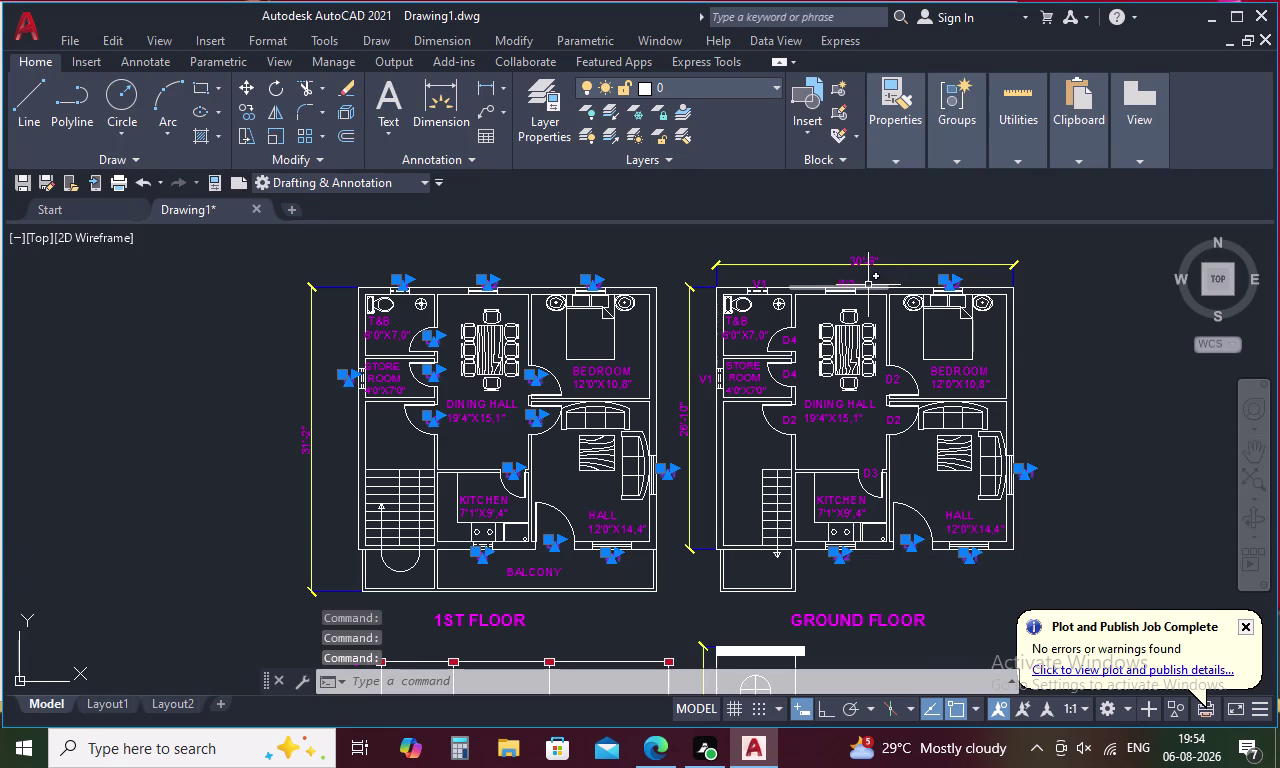
click(848, 280)
click(761, 281)
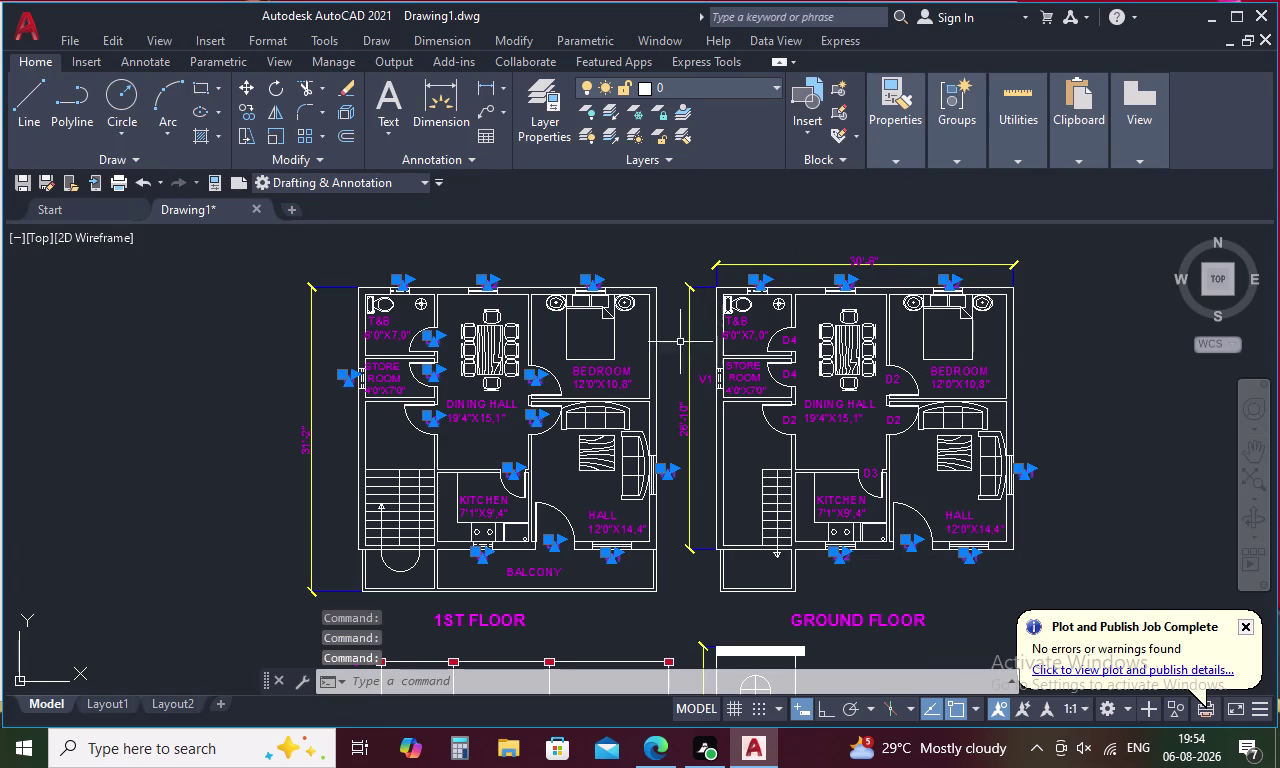
click(701, 378)
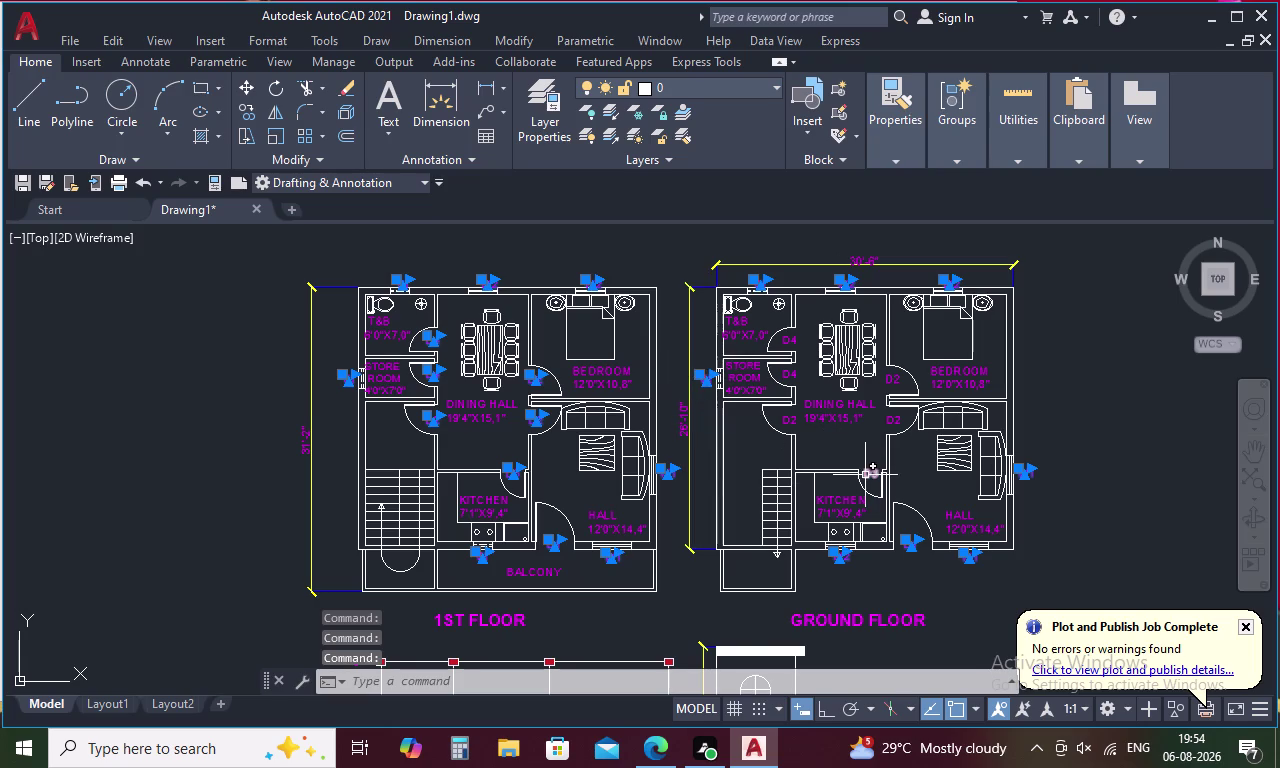
Add the ground floor D3, D2 and D4 door labels to the selection.
click(865, 476)
click(890, 415)
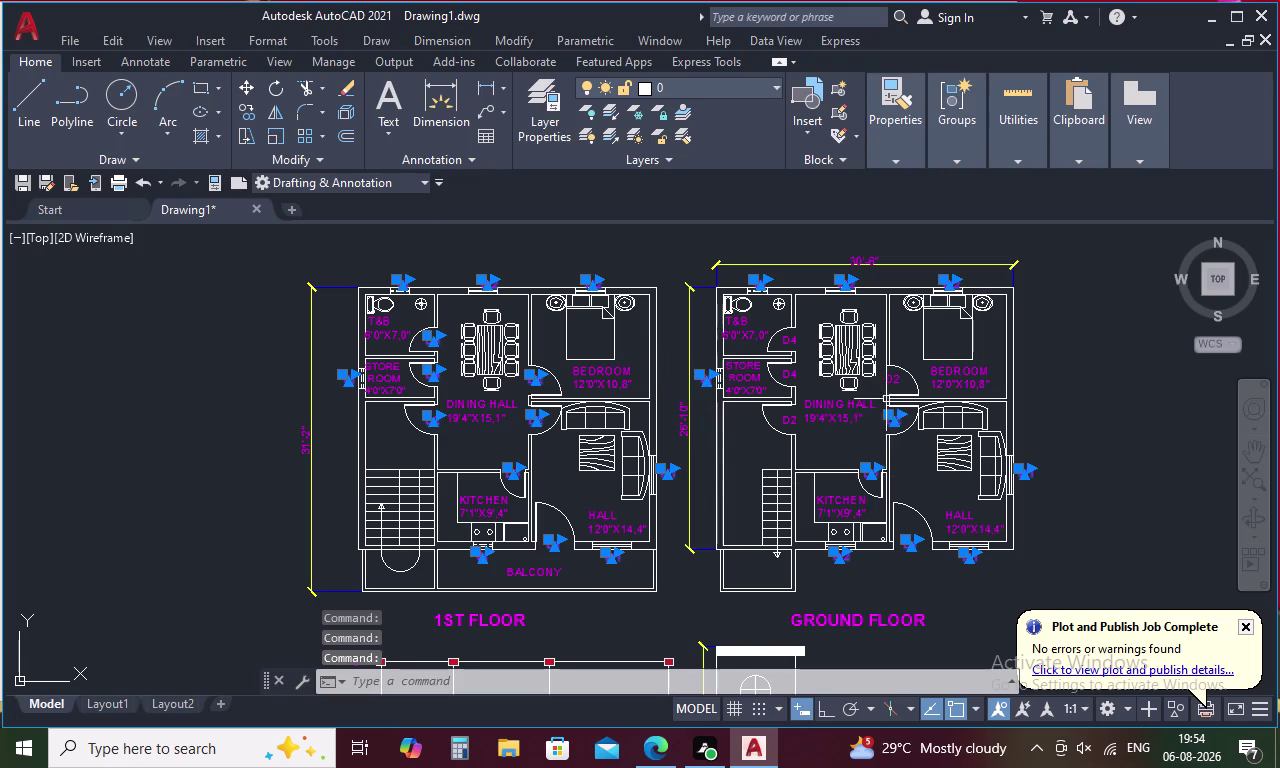
click(888, 379)
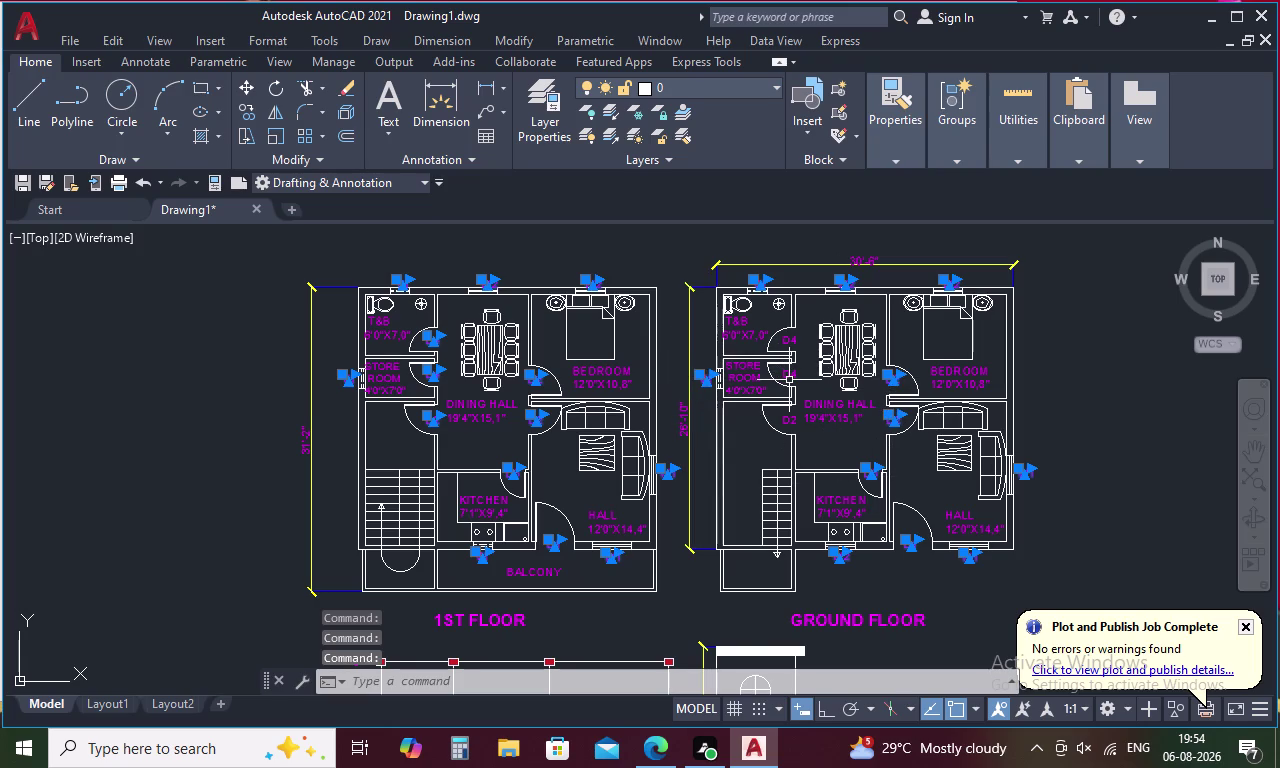
click(787, 378)
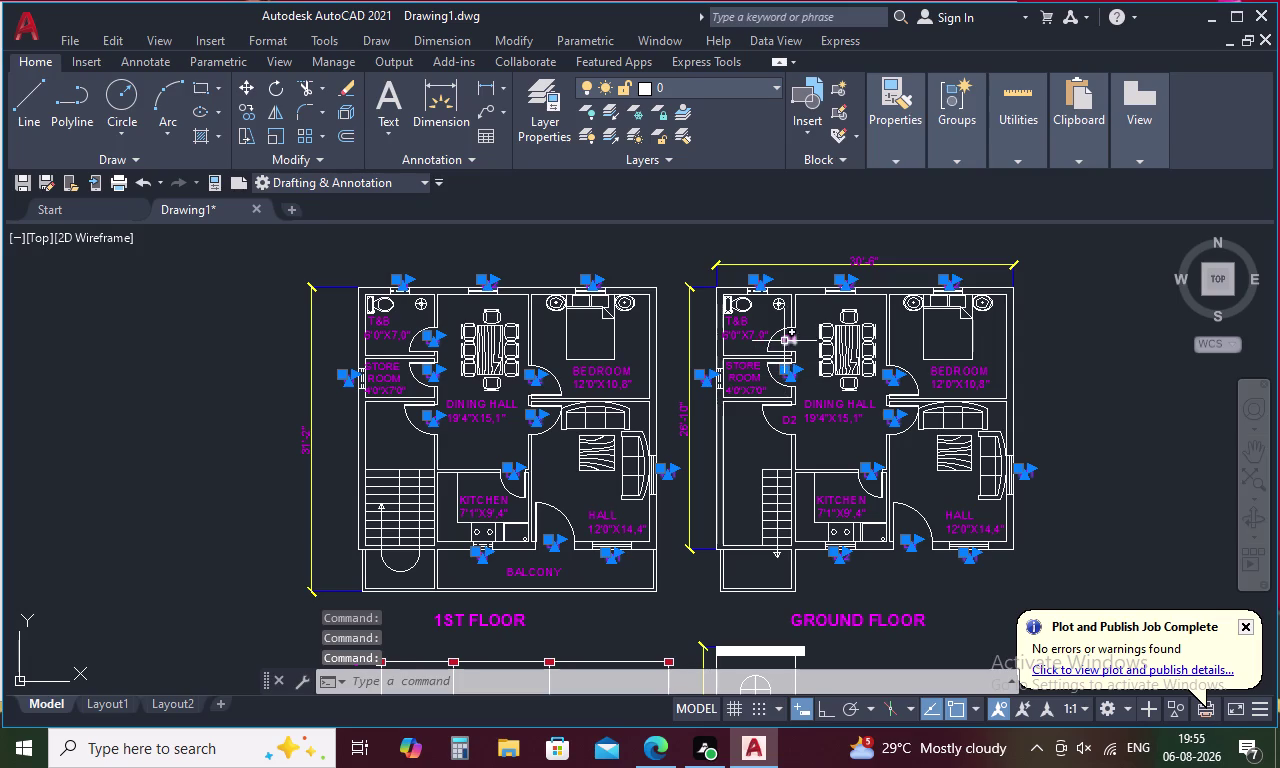
click(784, 341)
click(790, 423)
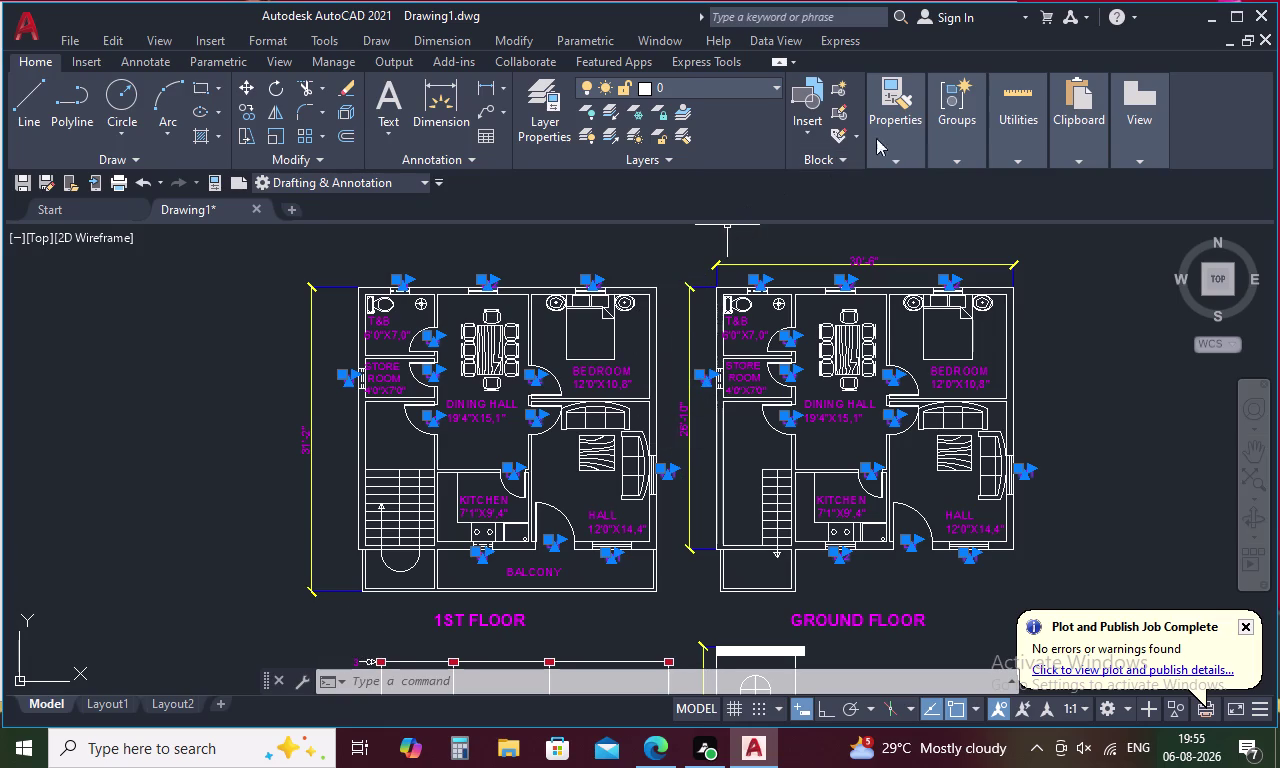
Recolour the selected door and window tags to light red 242,113,114, then deselect.
click(882, 135)
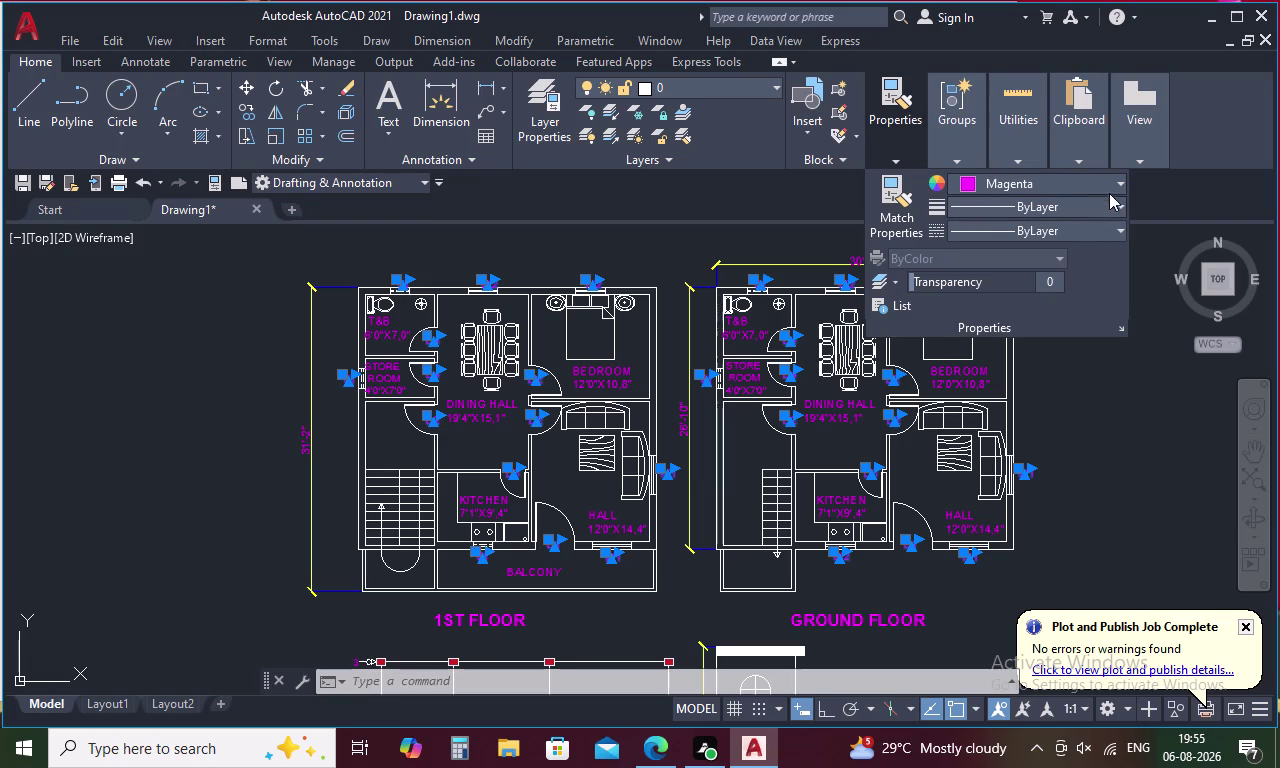
click(1119, 185)
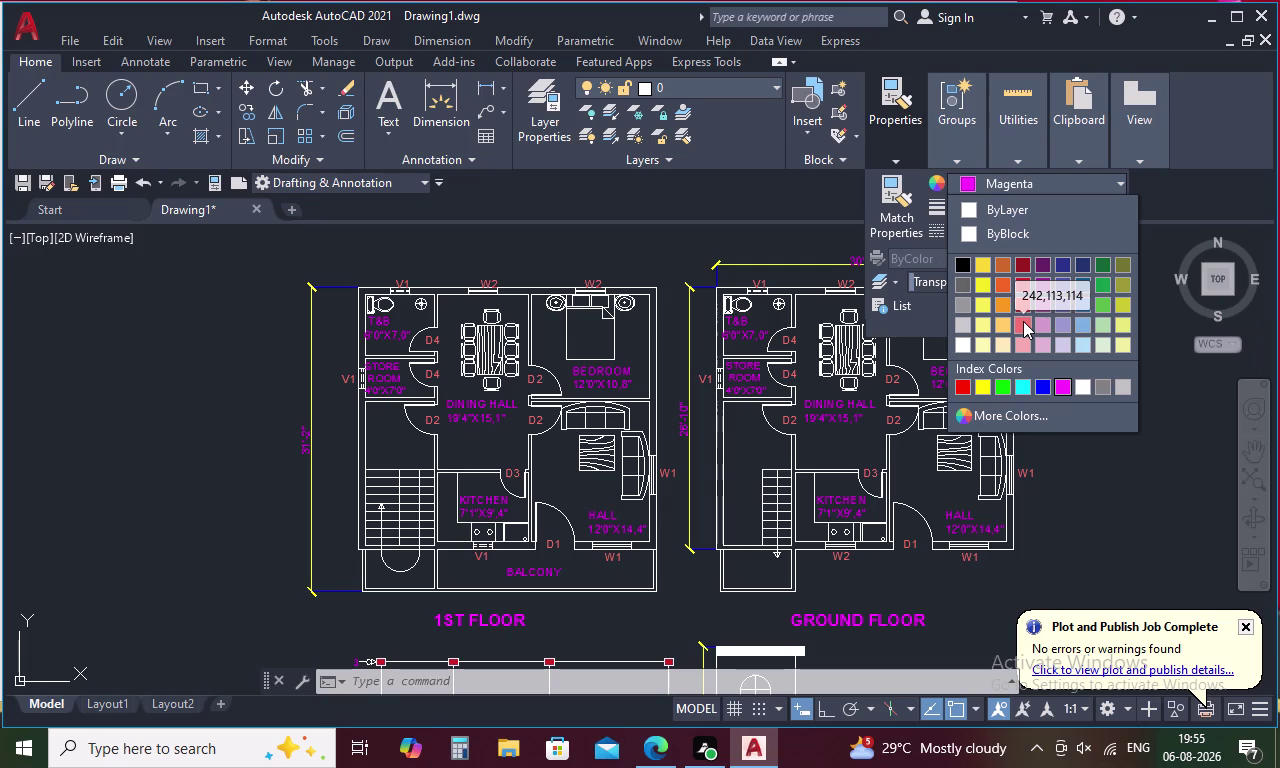
click(1023, 321)
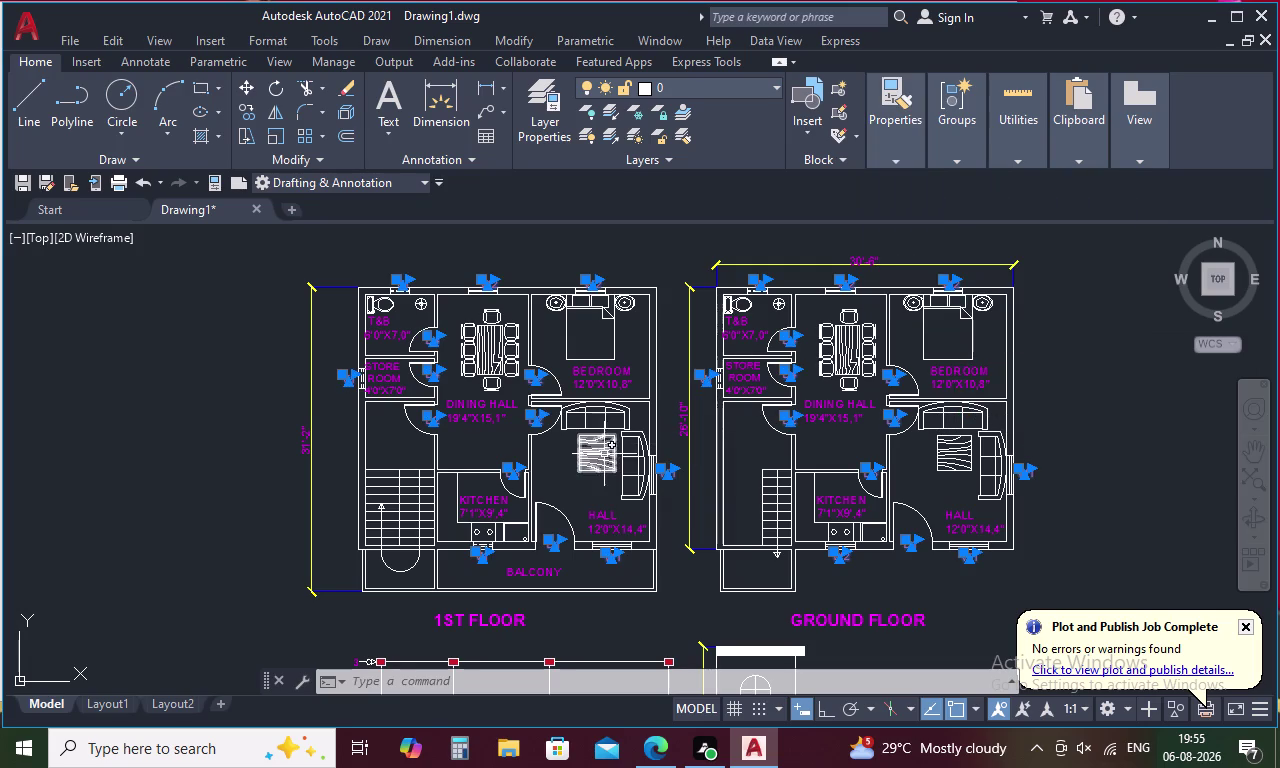
click(674, 221)
click(674, 221)
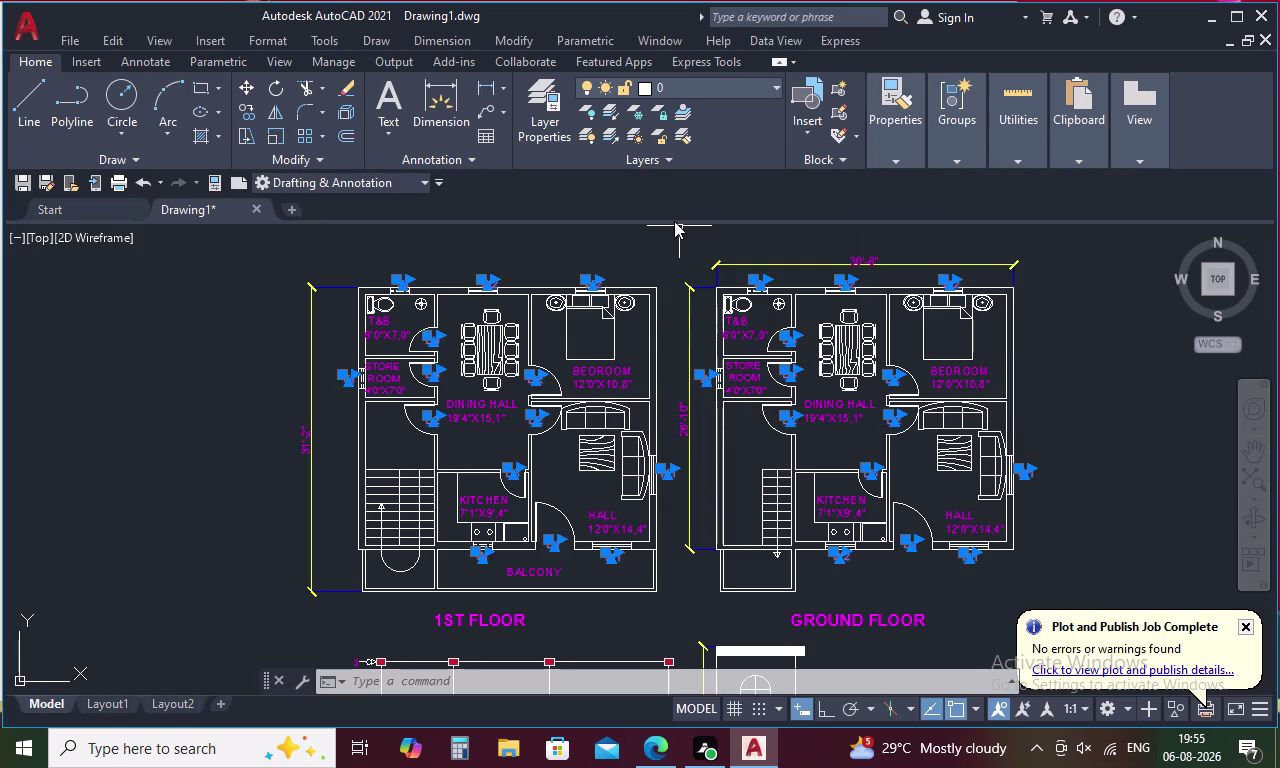
key(Escape)
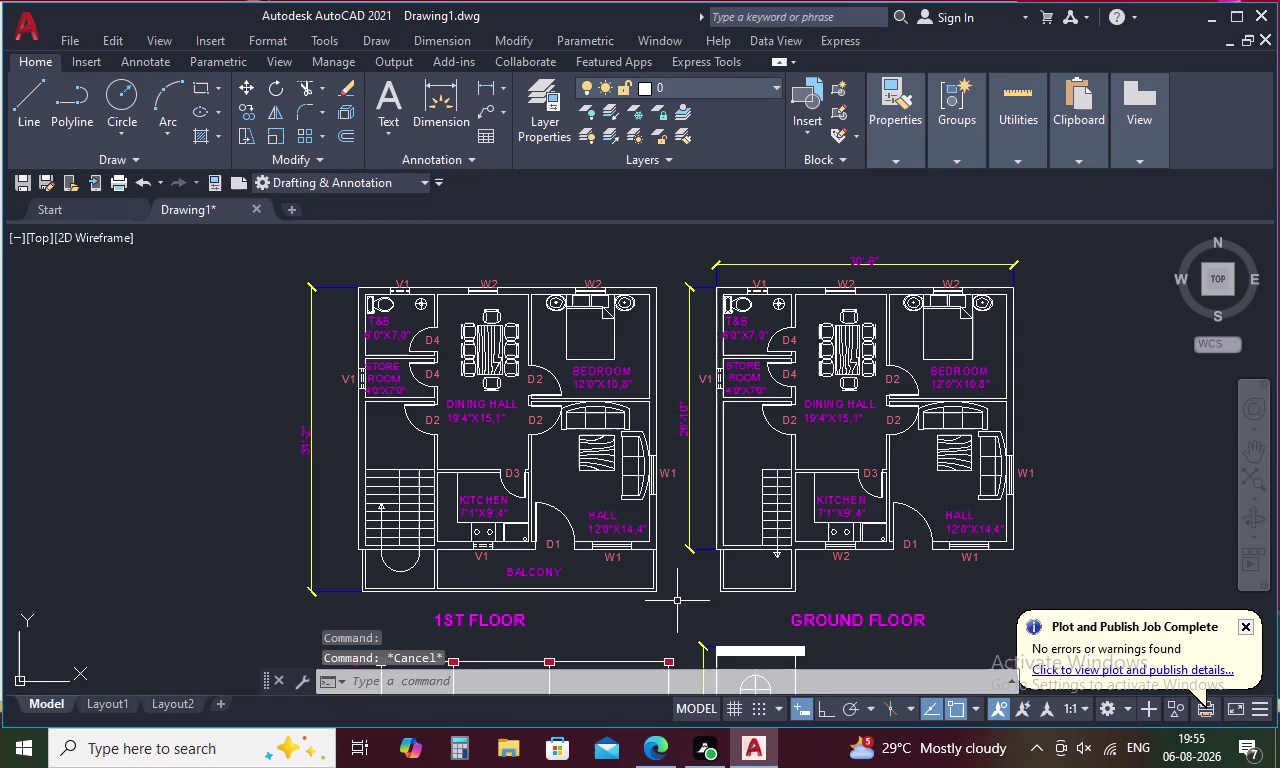
scroll(down, 3)
middle_drag(677, 600, 682, 549)
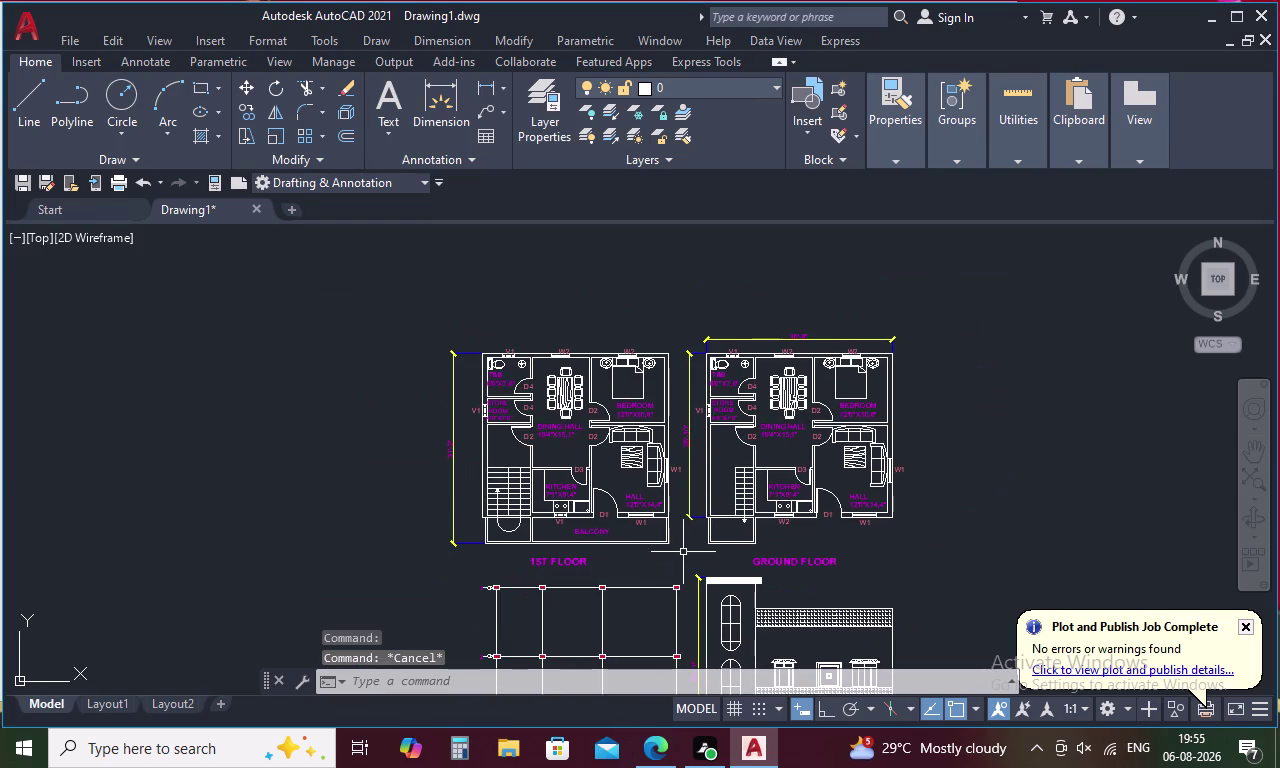
middle_drag(684, 577, 675, 520)
scroll(up, 3)
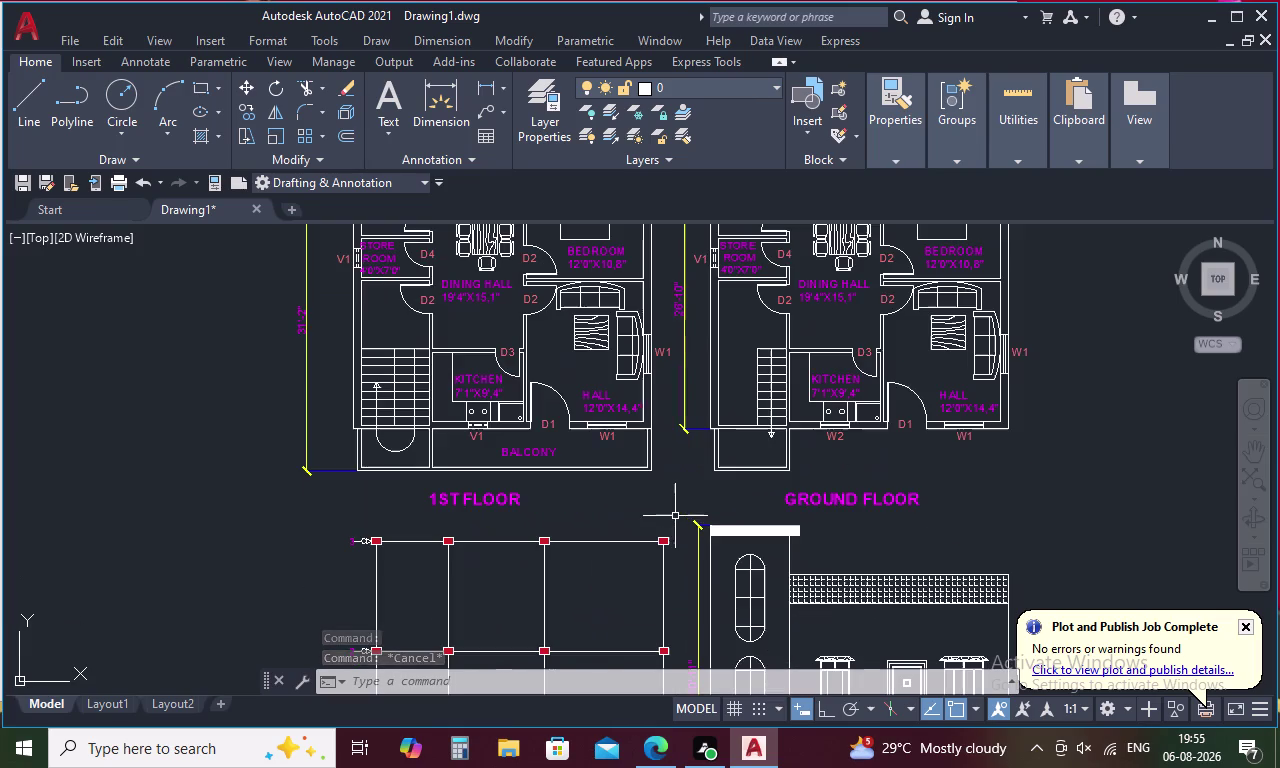
middle_drag(691, 489, 724, 572)
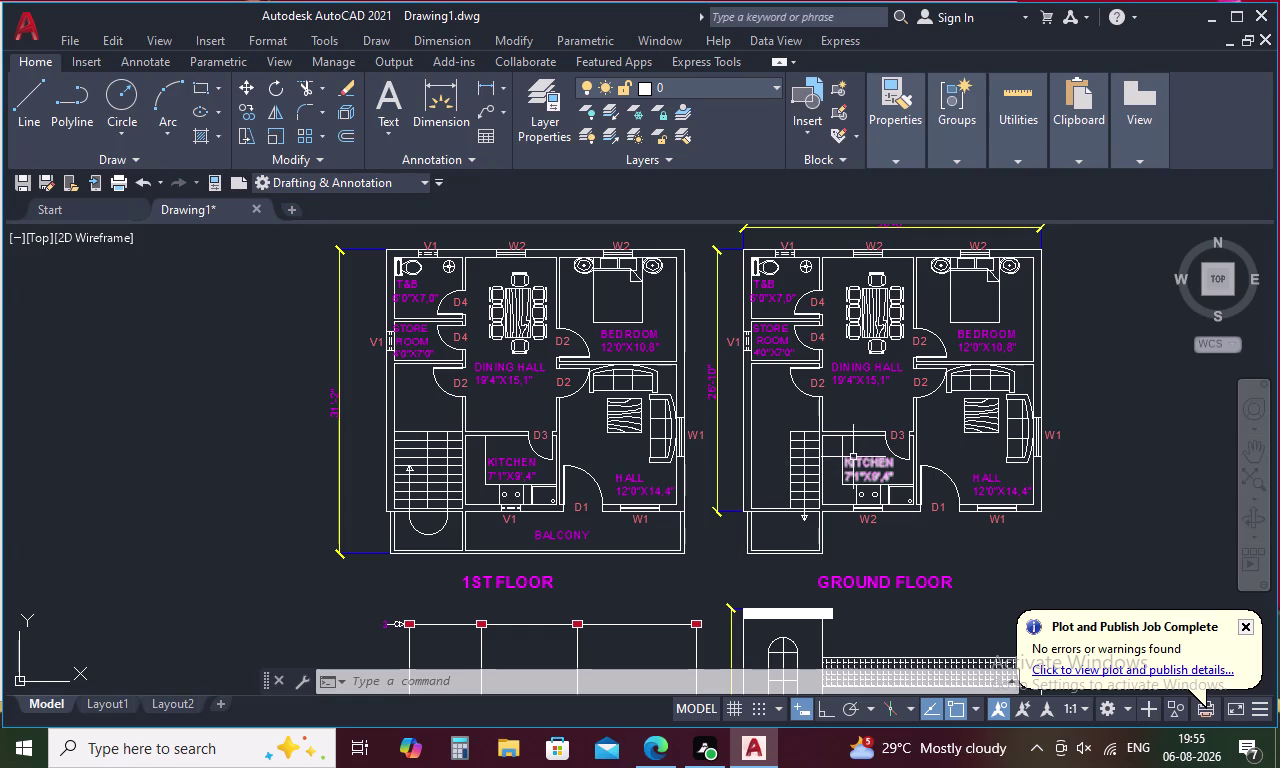
middle_drag(959, 518, 963, 541)
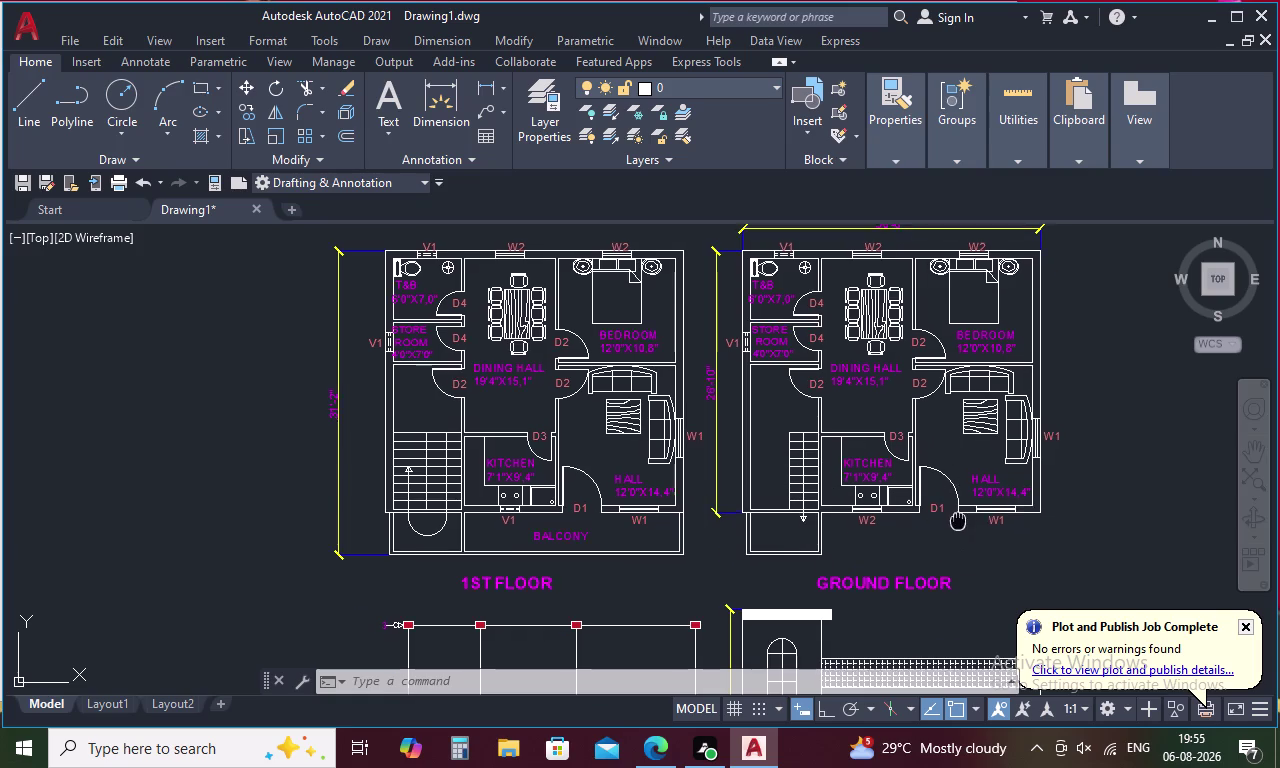
middle_drag(963, 541, 974, 582)
scroll(down, 3)
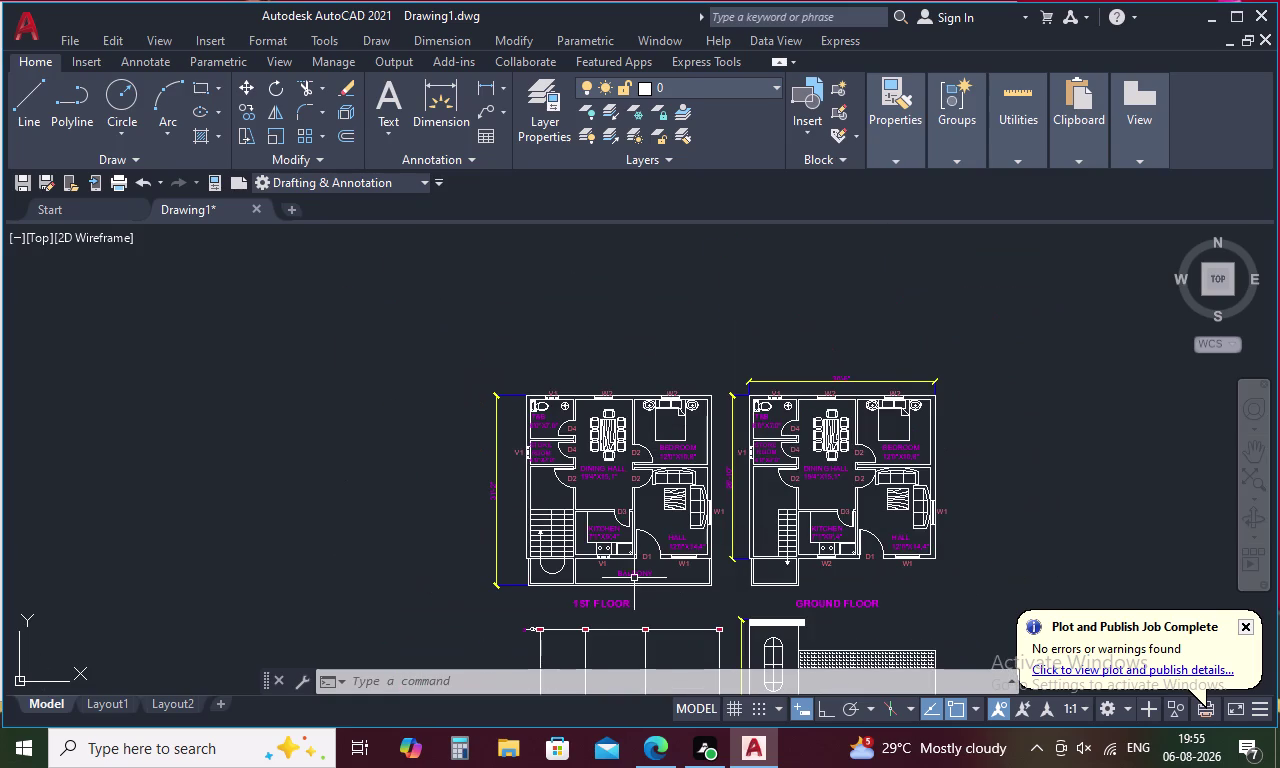
middle_drag(632, 578, 629, 525)
scroll(up, 3)
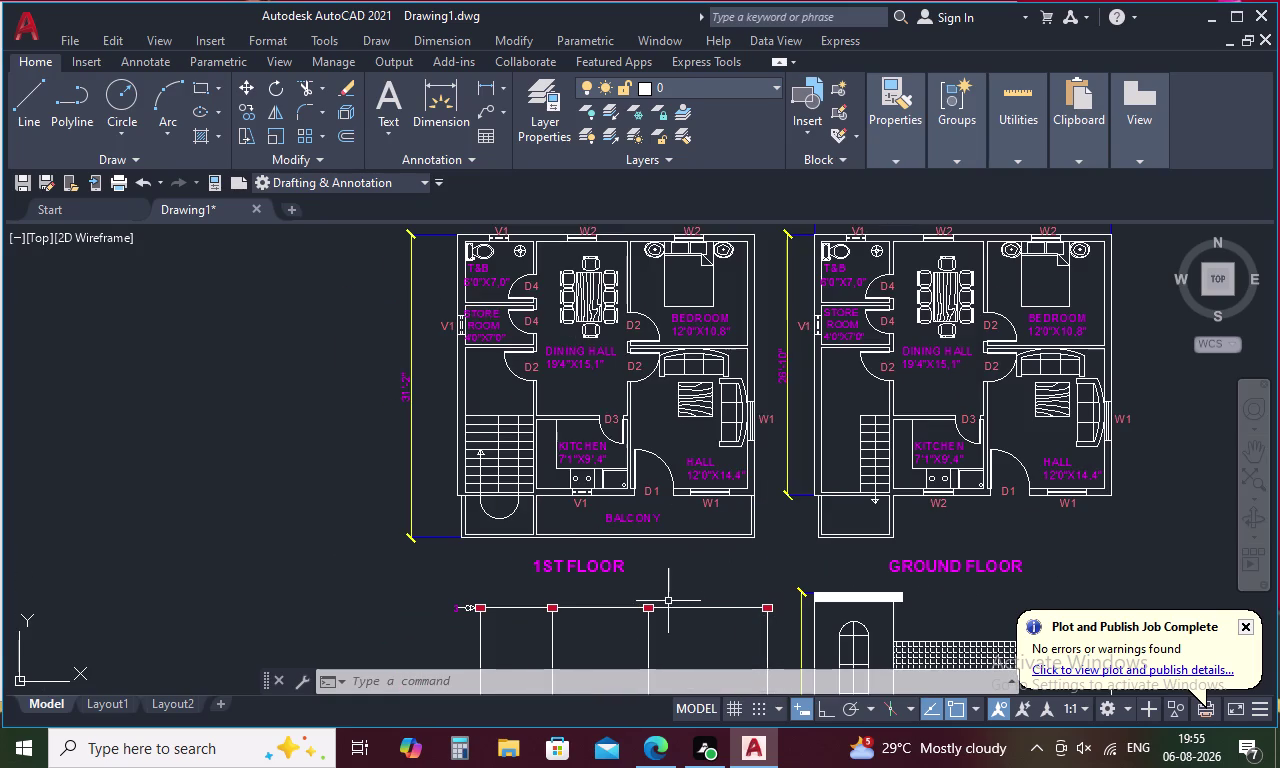
scroll(down, 3)
scroll(up, 3)
scroll(down, 3)
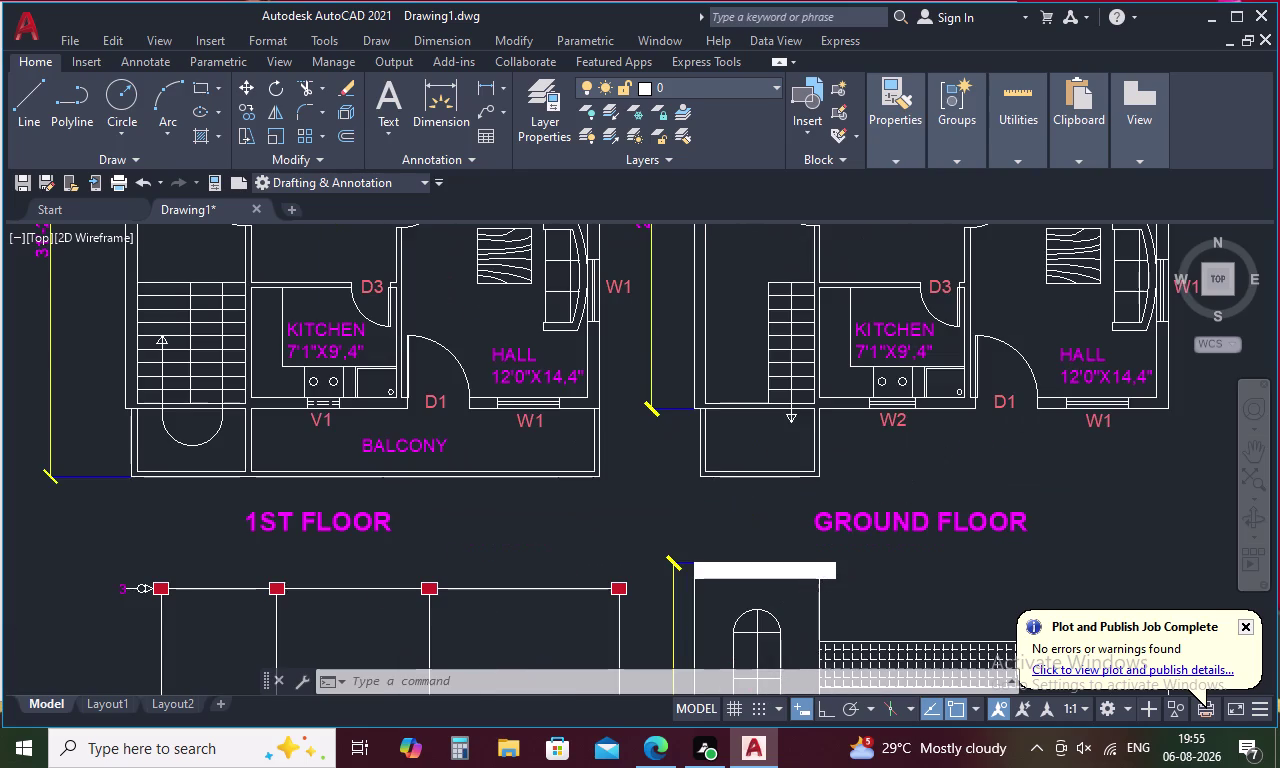
middle_drag(806, 603, 748, 458)
scroll(down, 3)
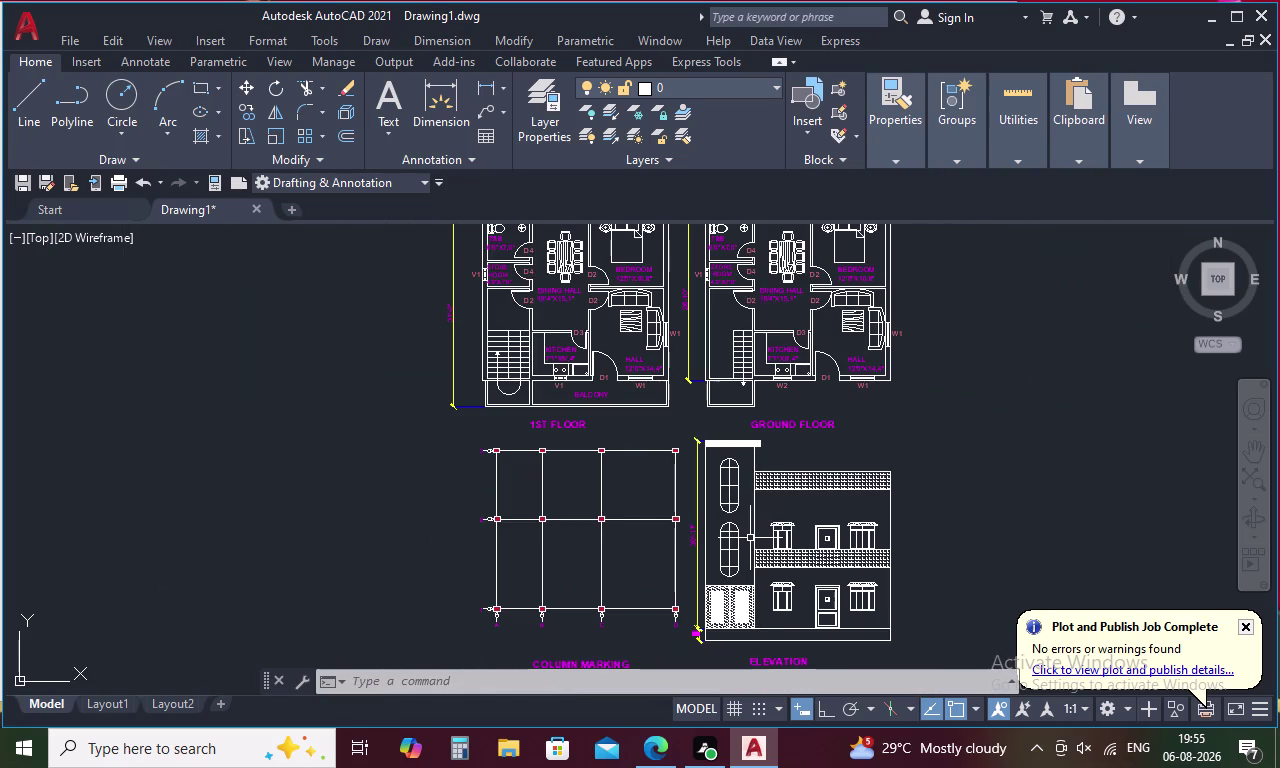
click(549, 425)
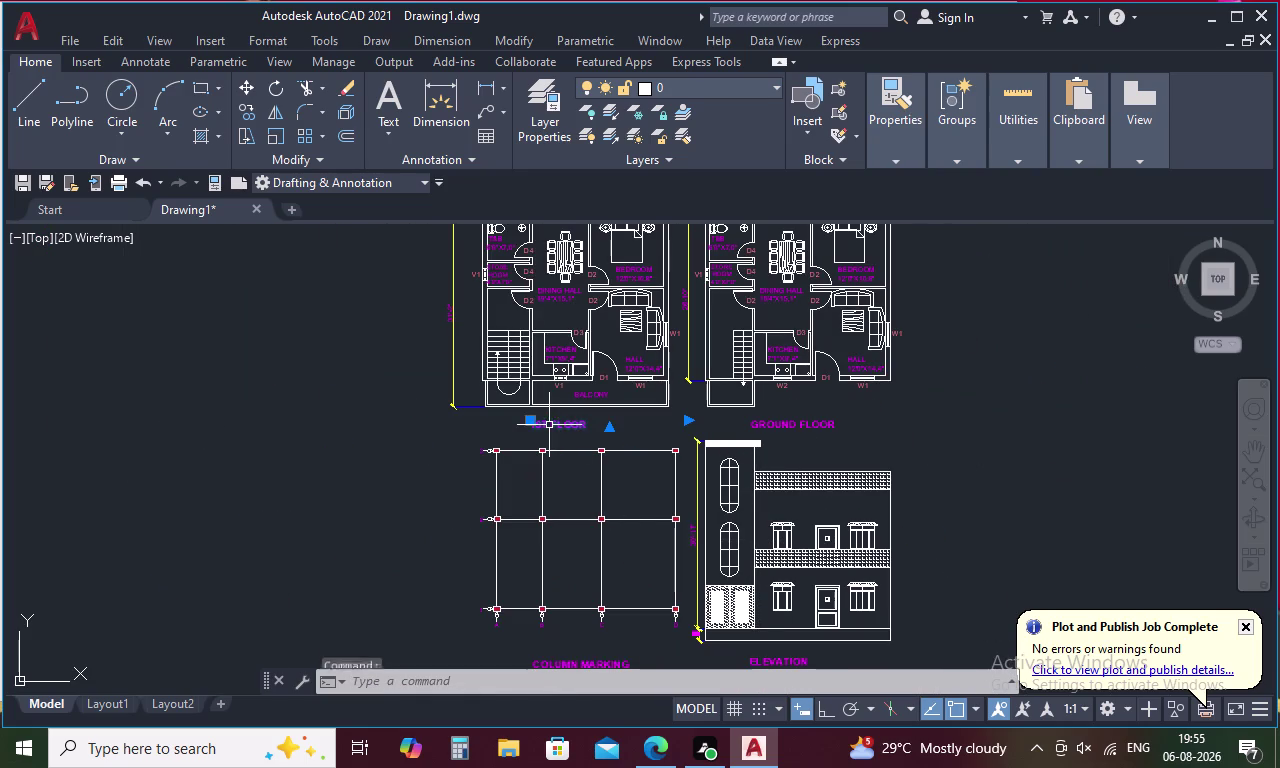
Select the four drawing titles and set their object colour to orange 248,153,30.
click(804, 424)
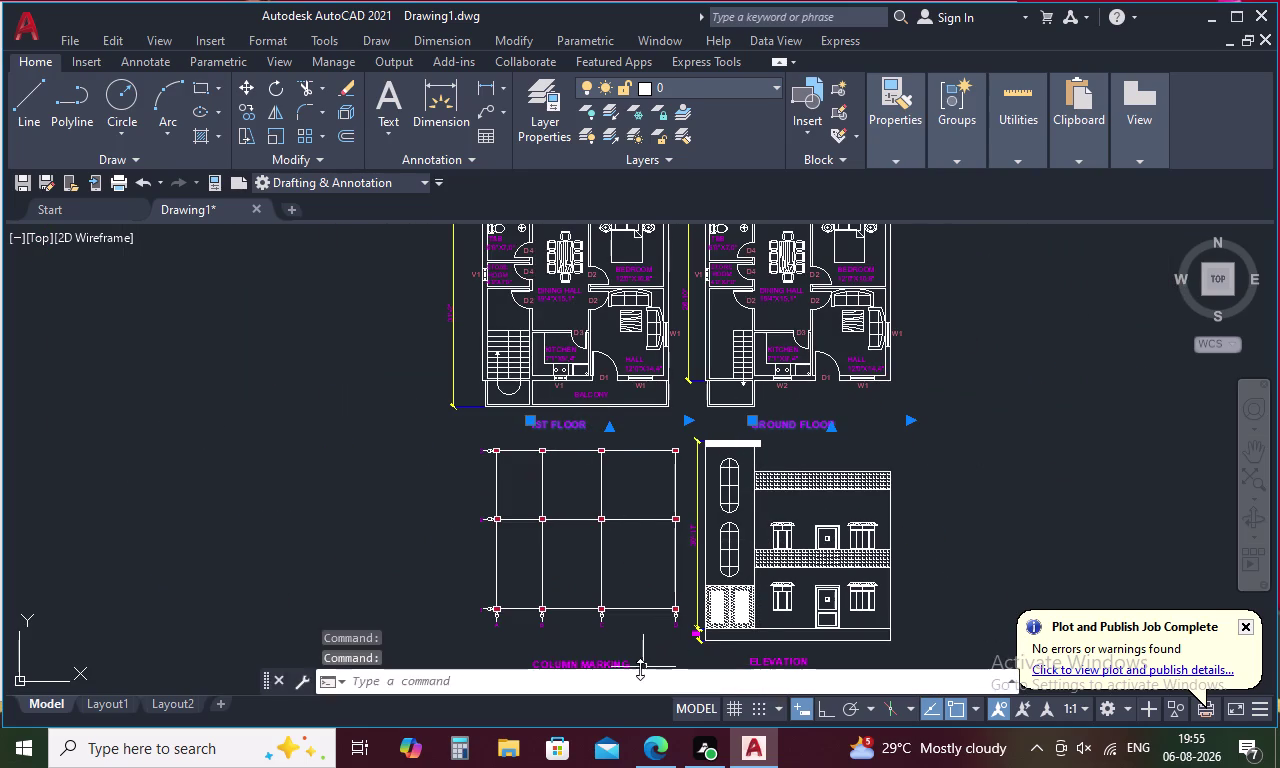
click(622, 666)
click(760, 656)
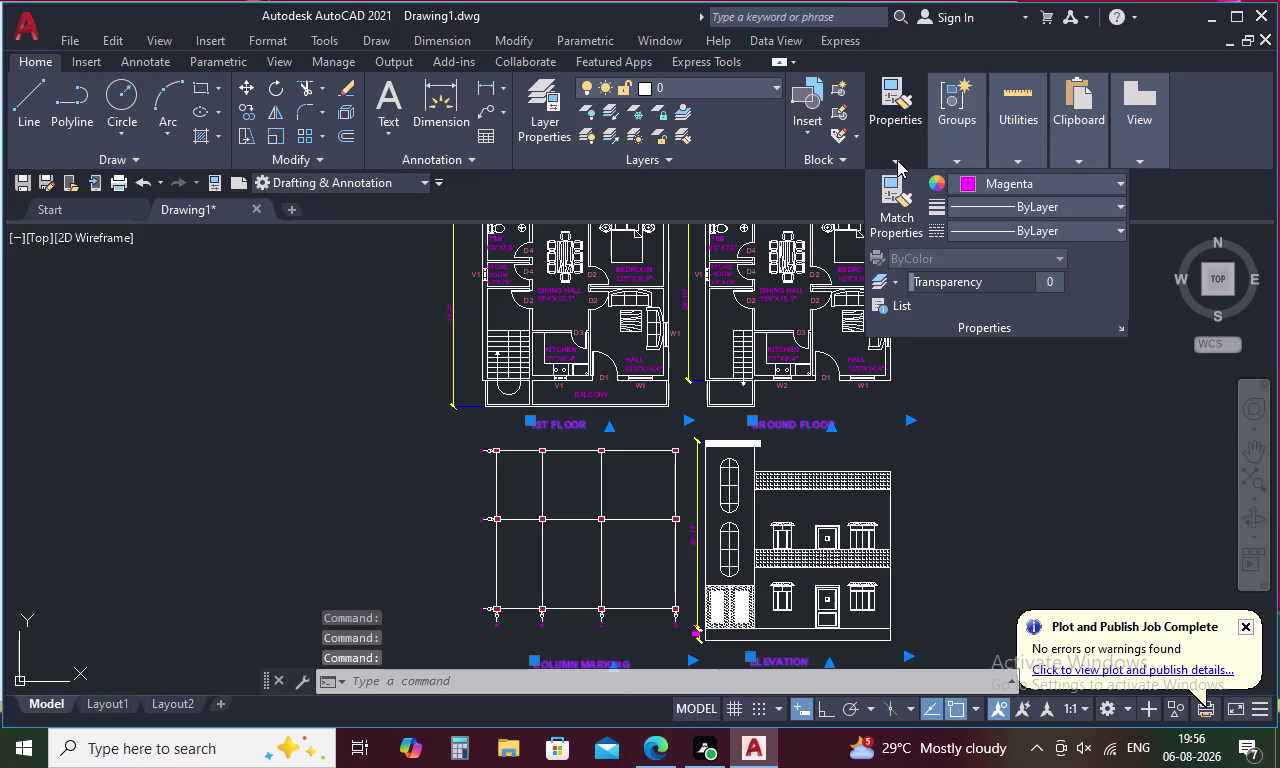
click(1079, 181)
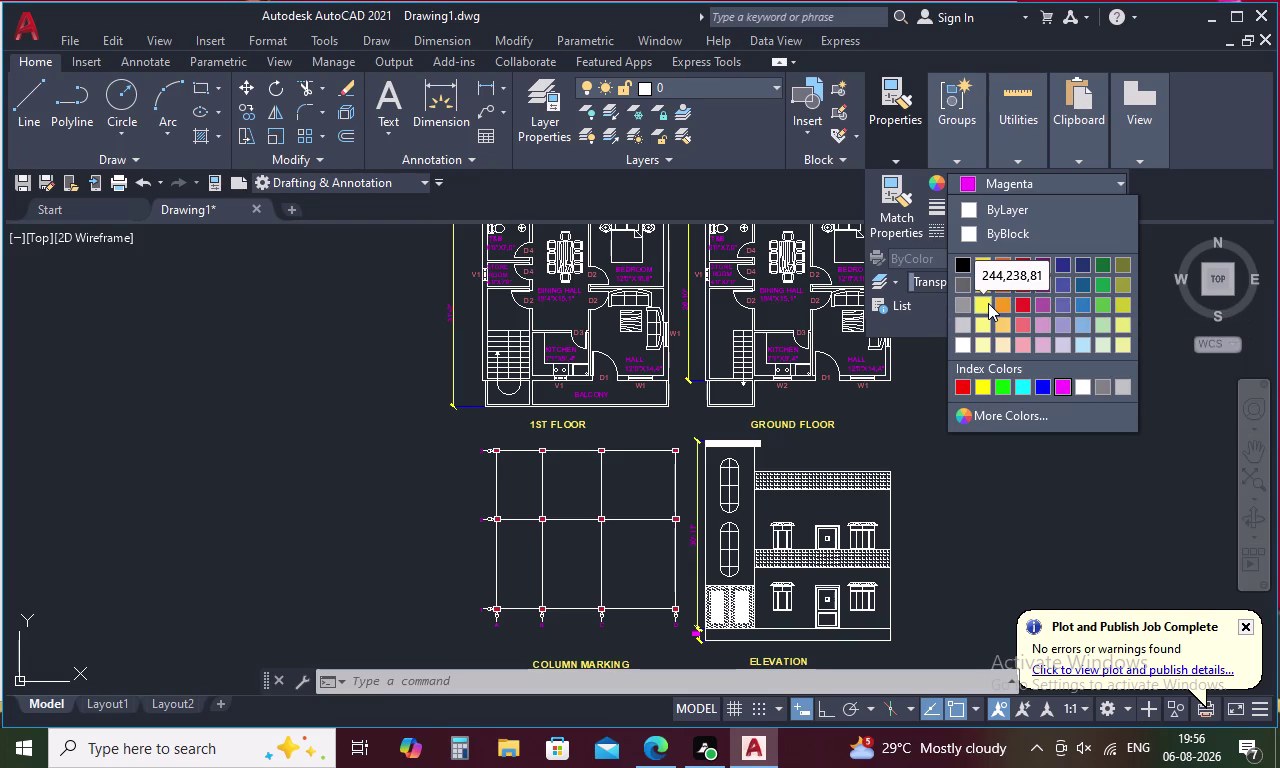
click(1001, 303)
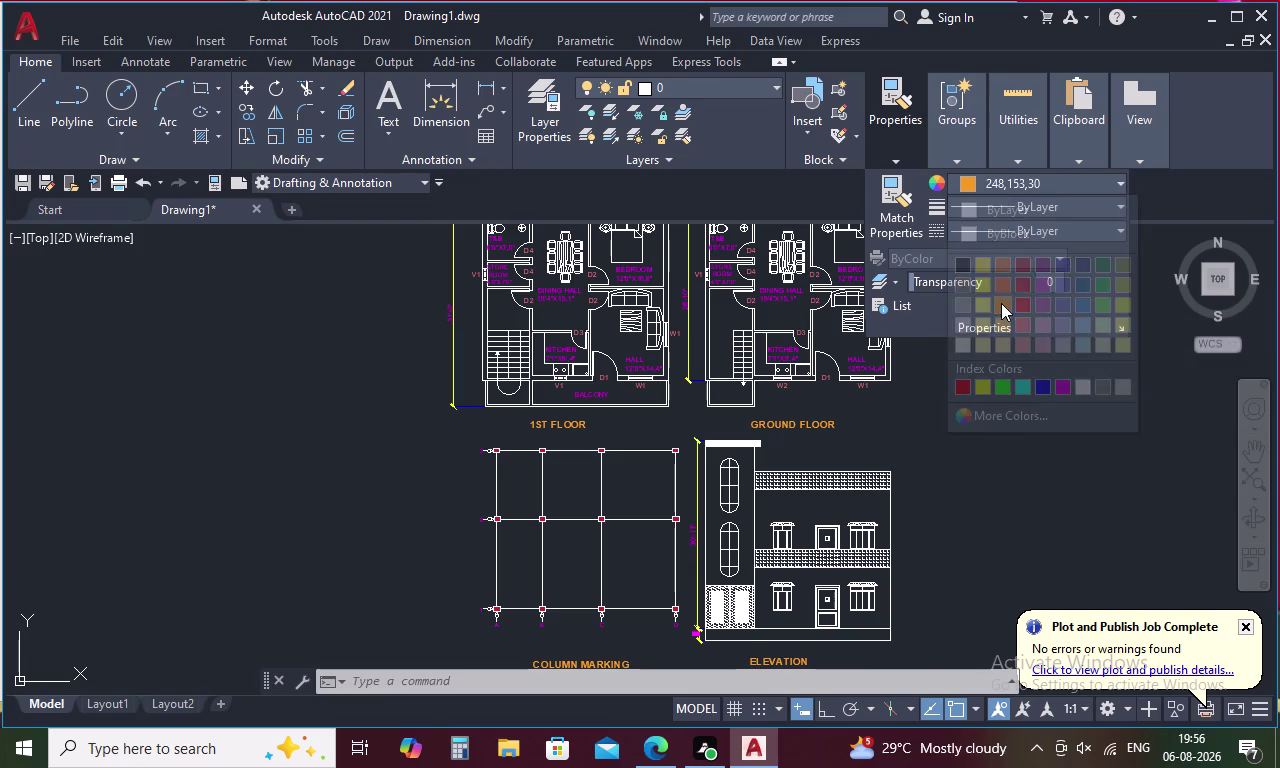
double_click(936, 464)
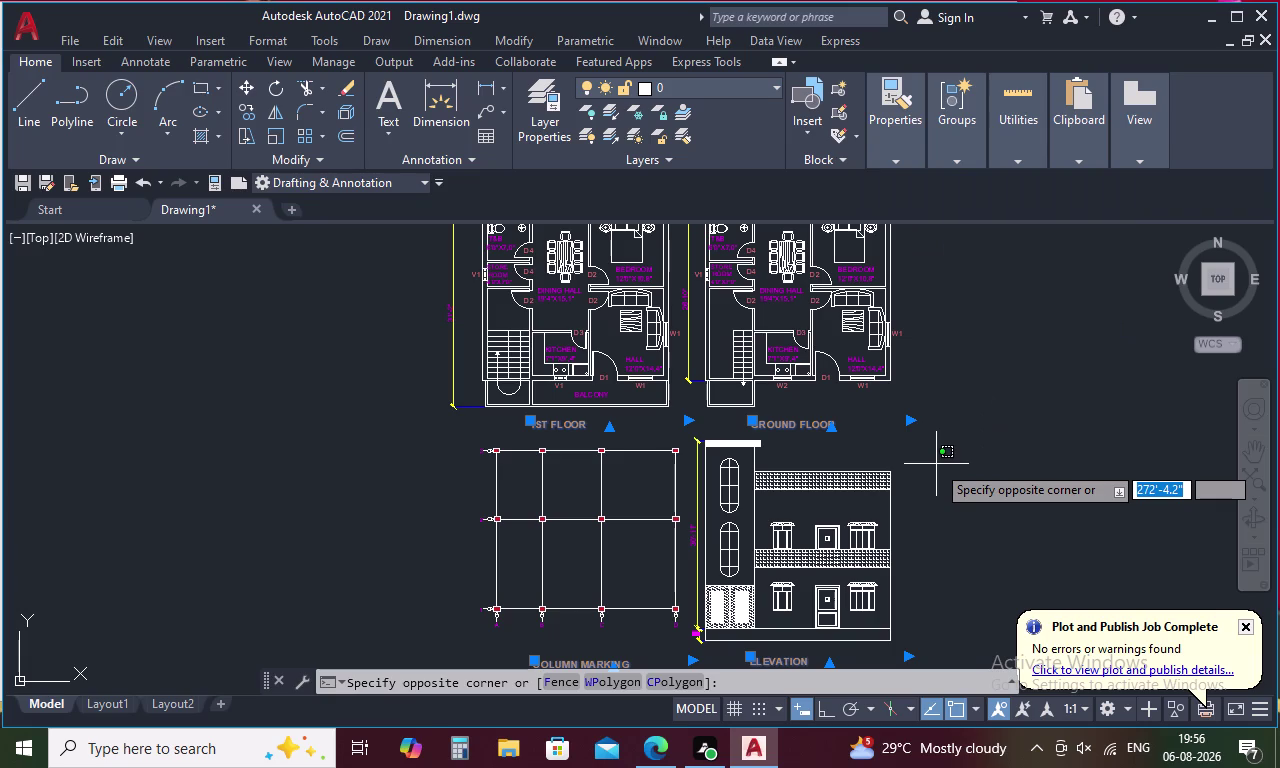
key(Escape)
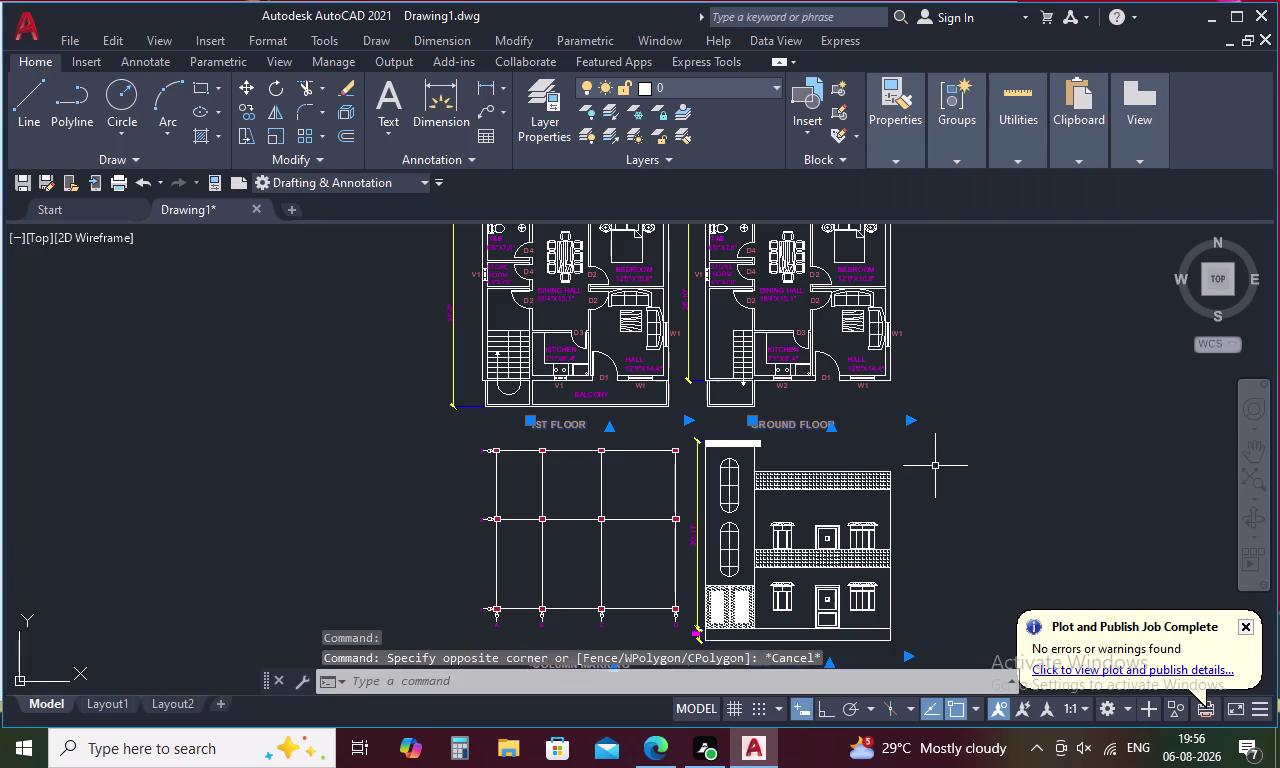
click(949, 531)
click(949, 531)
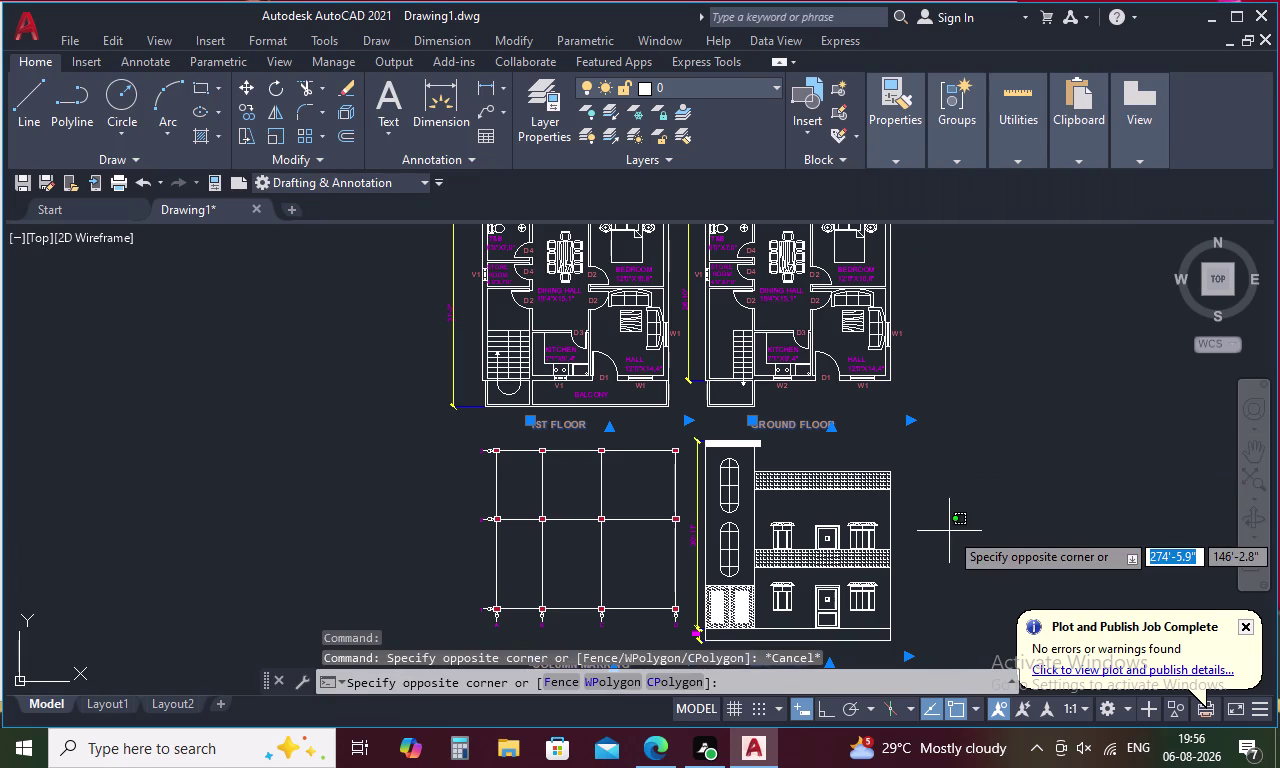
key(Escape)
key(Escape)
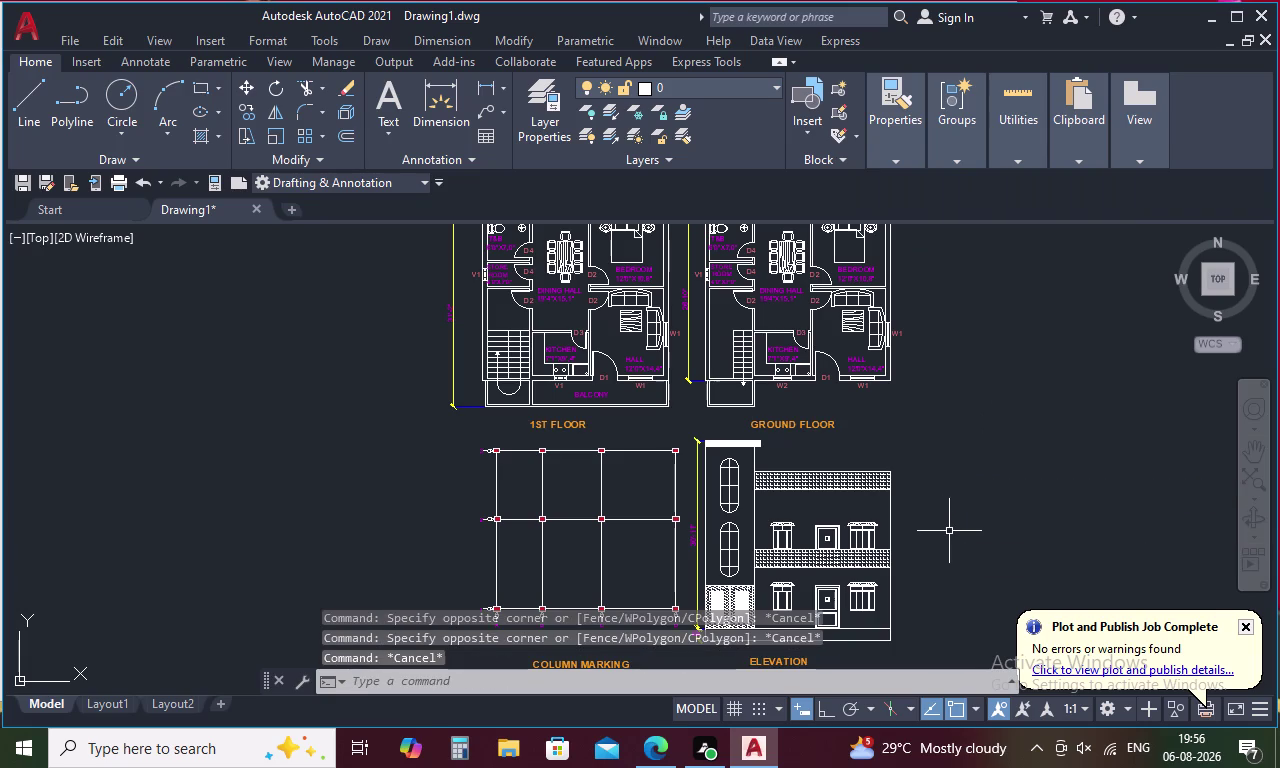
scroll(down, 3)
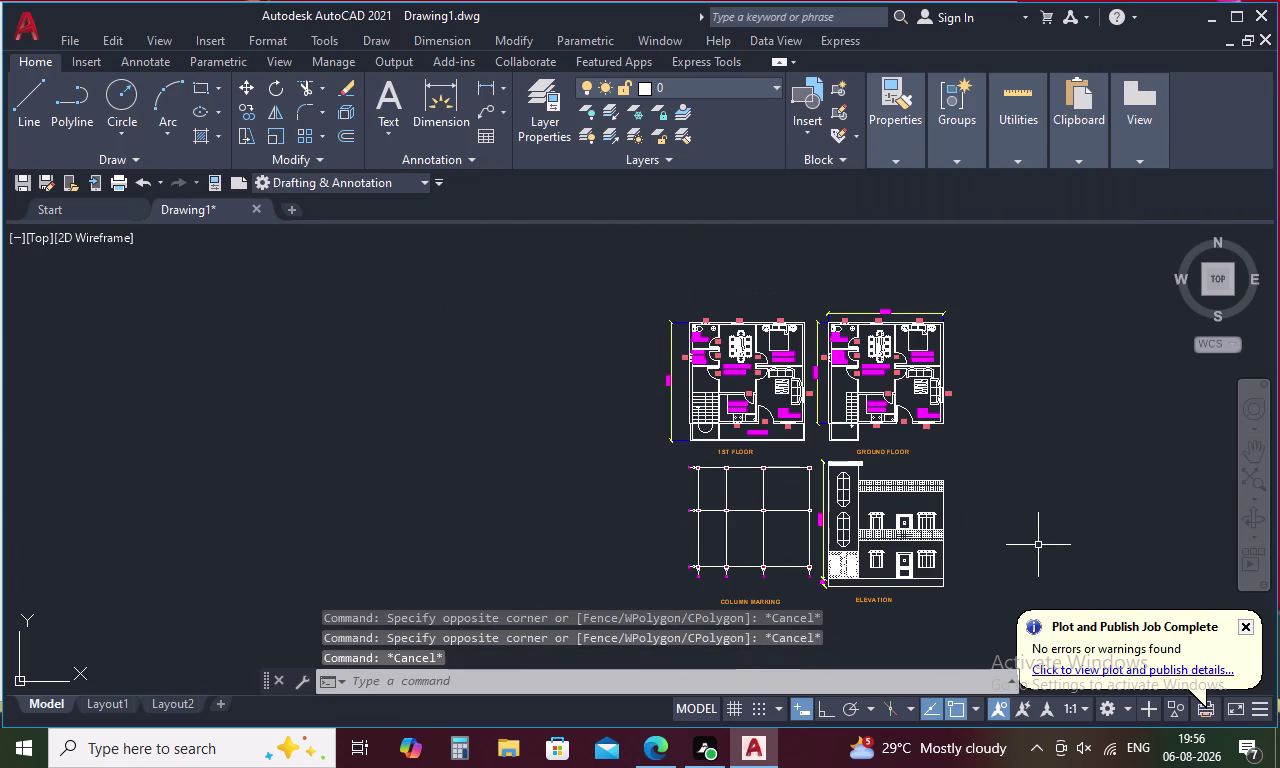
middle_drag(1038, 545, 945, 505)
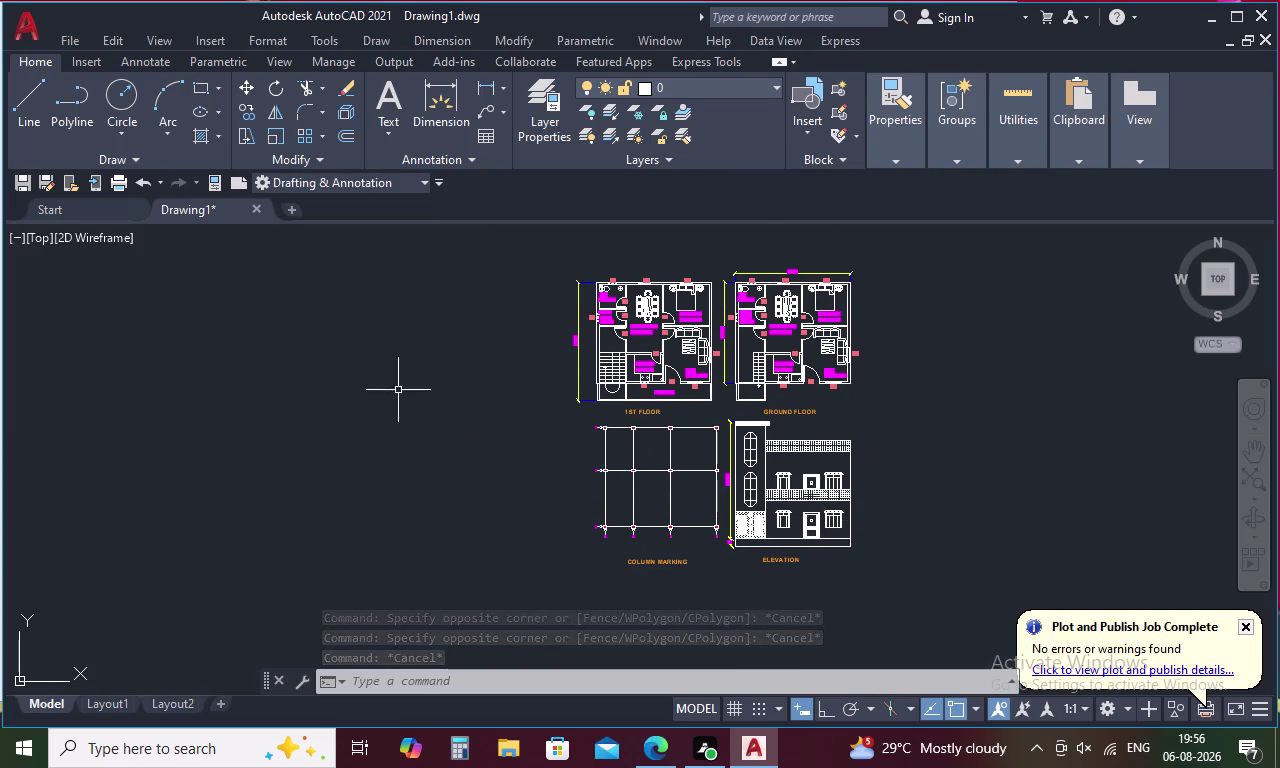
scroll(up, 3)
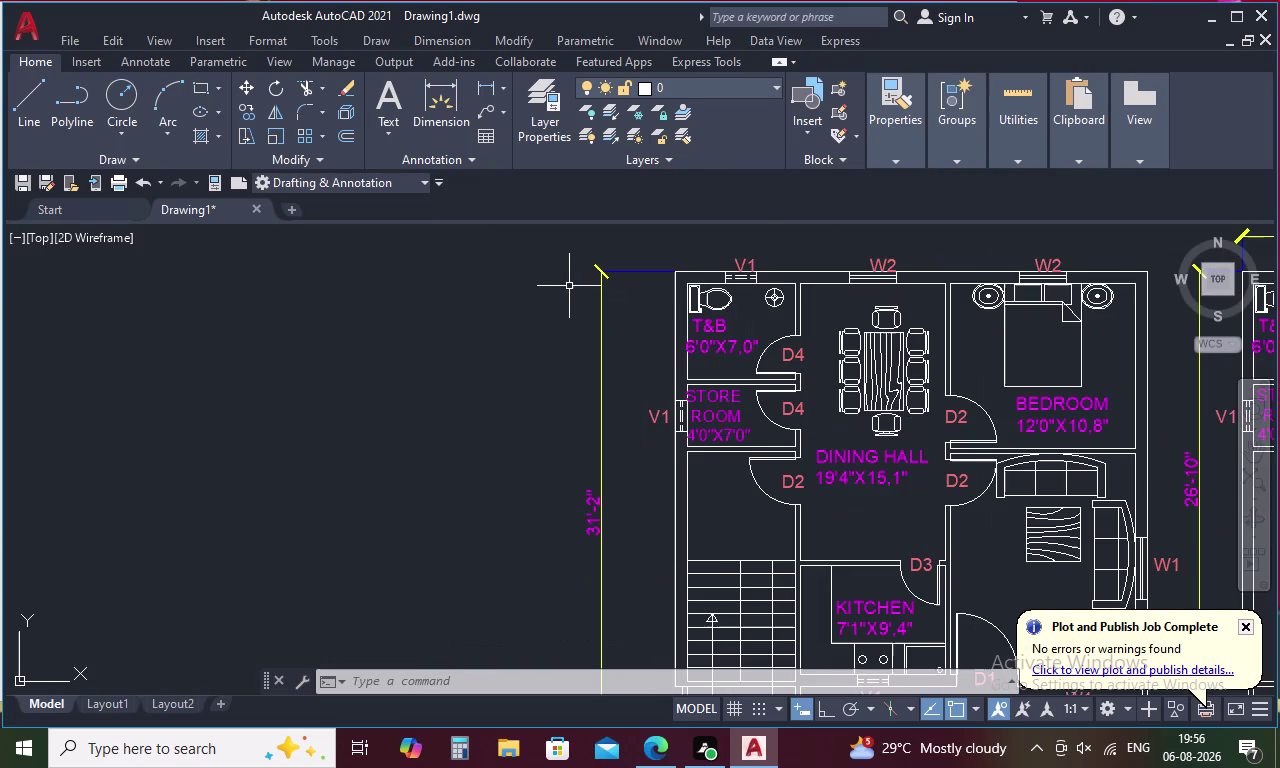
scroll(down, 3)
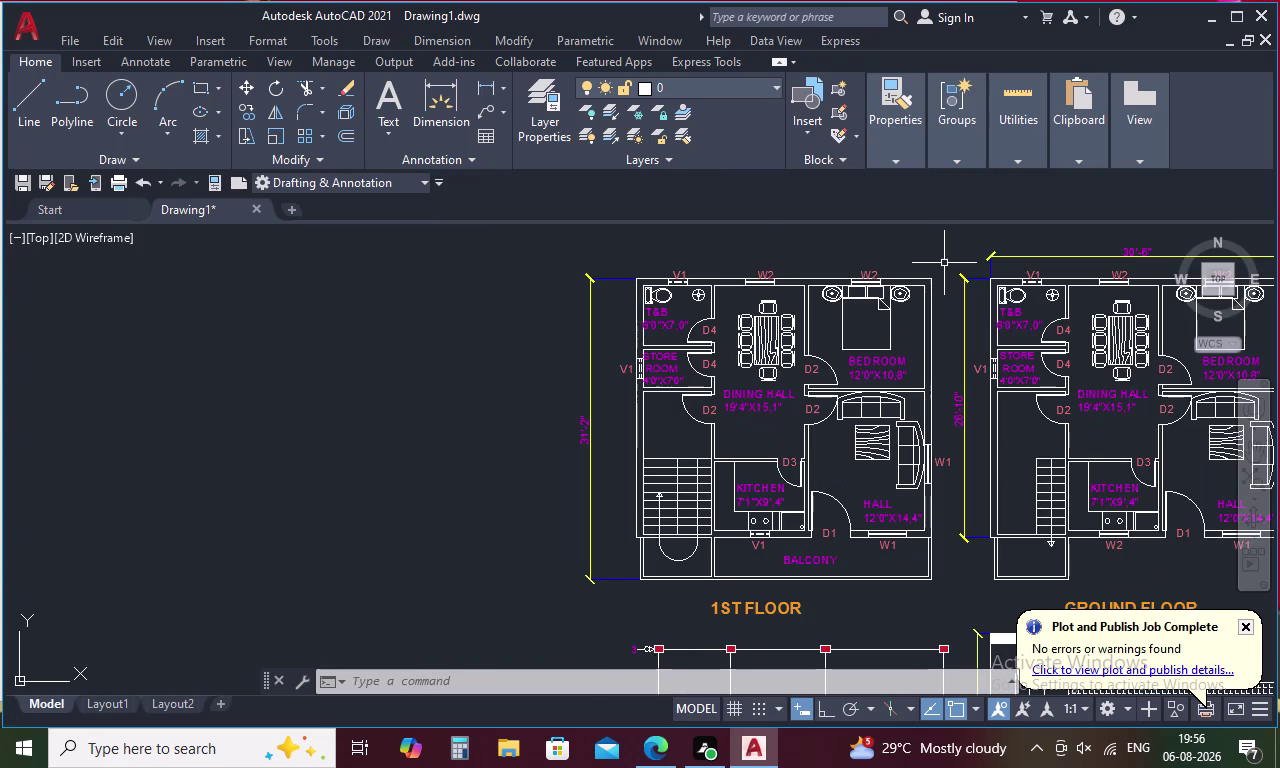
middle_drag(945, 263, 683, 331)
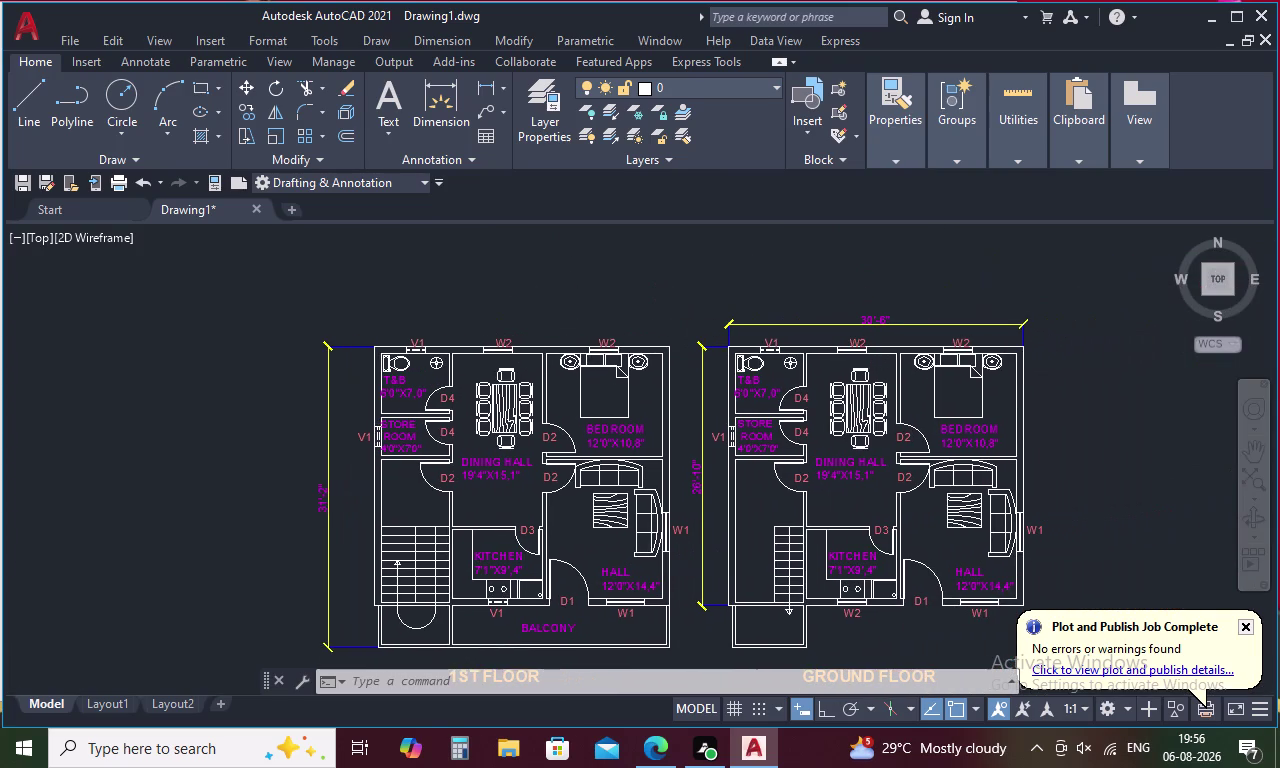
scroll(down, 3)
scroll(down, 3)
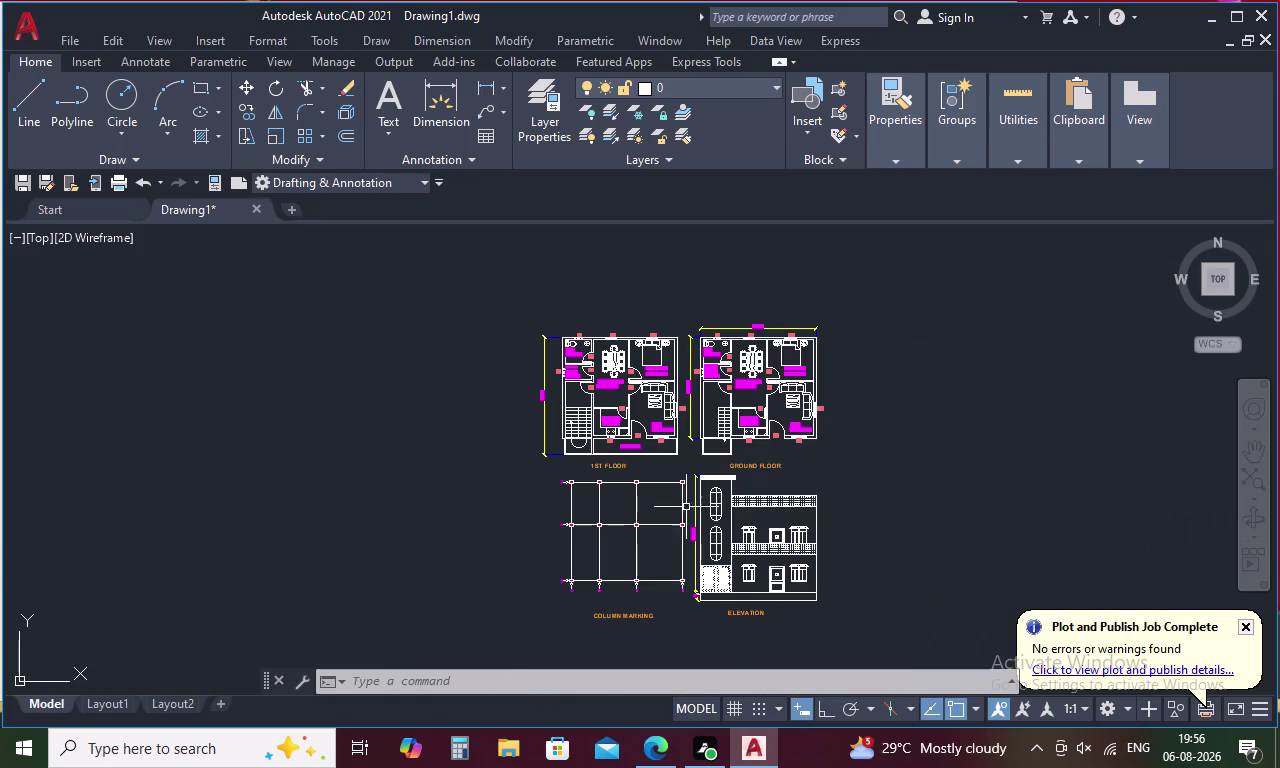
scroll(up, 3)
scroll(up, 3)
middle_drag(735, 606, 686, 423)
scroll(up, 3)
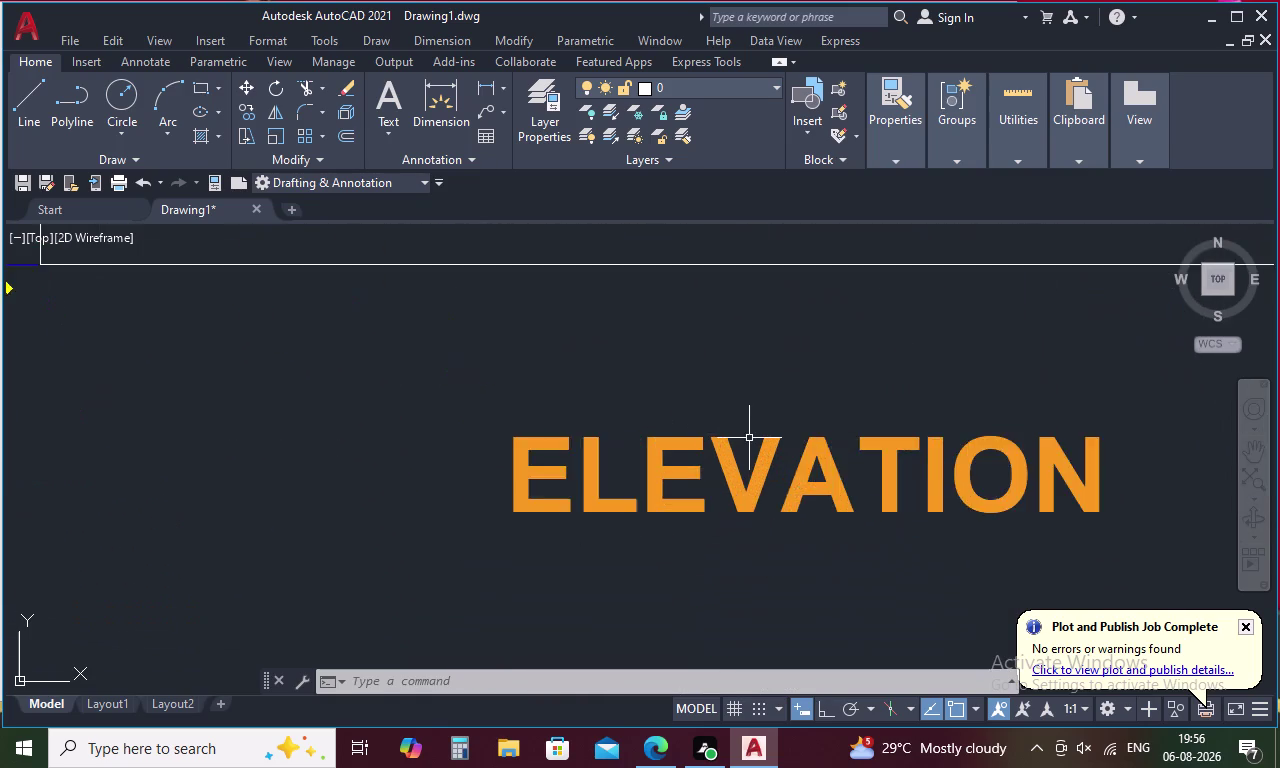
scroll(up, 3)
middle_drag(769, 436, 584, 406)
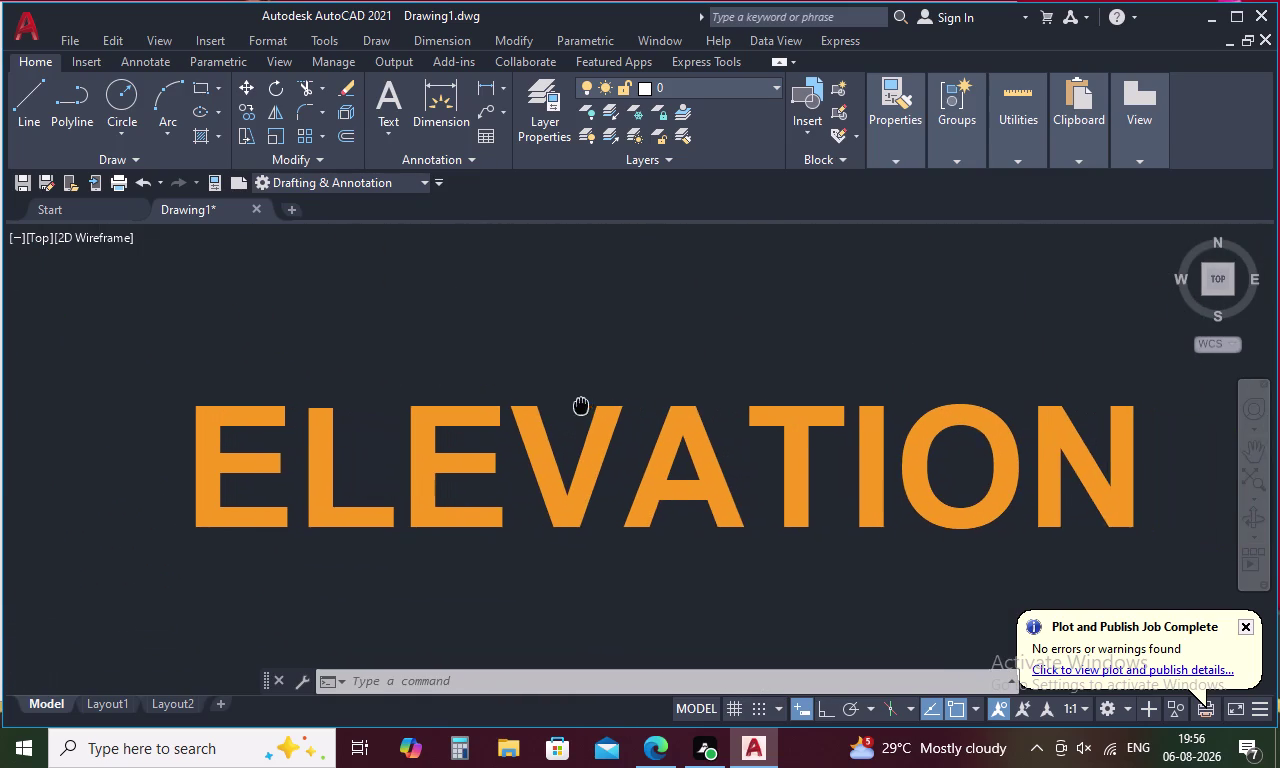
middle_drag(584, 406, 568, 406)
scroll(up, 3)
scroll(down, 3)
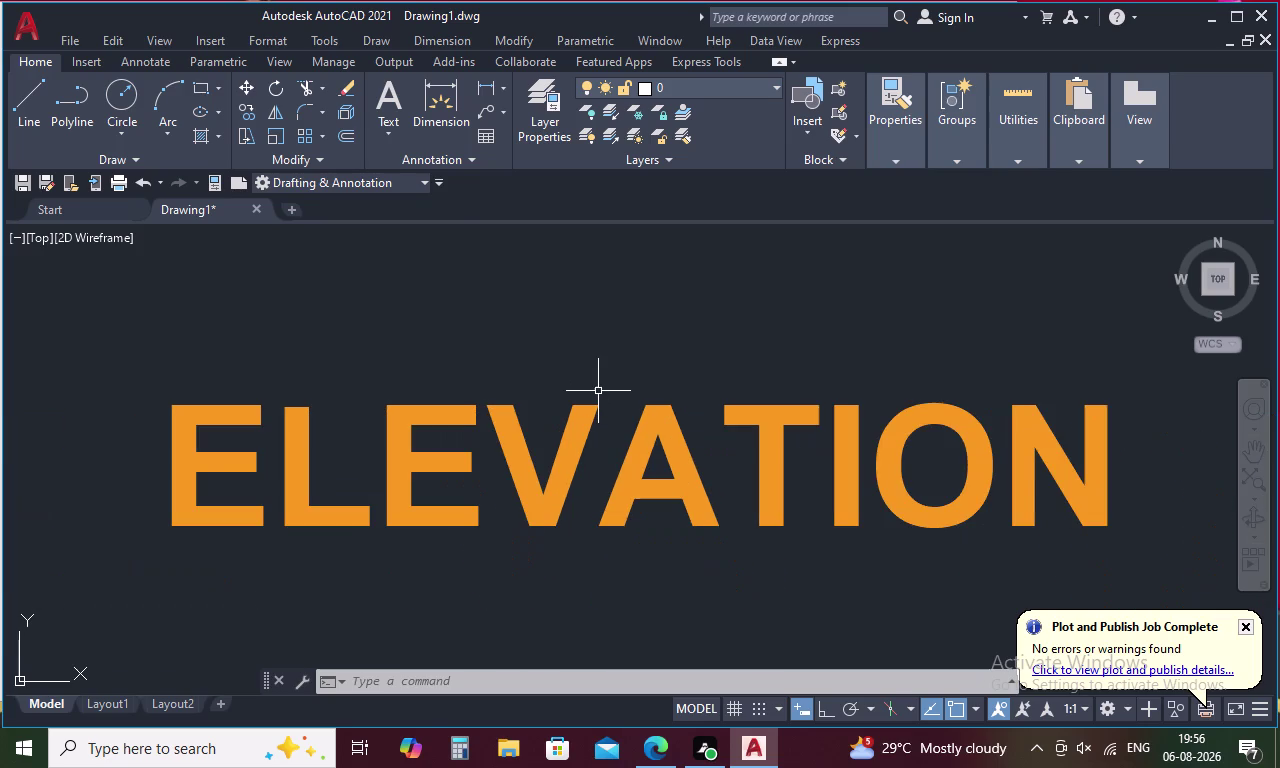
scroll(down, 3)
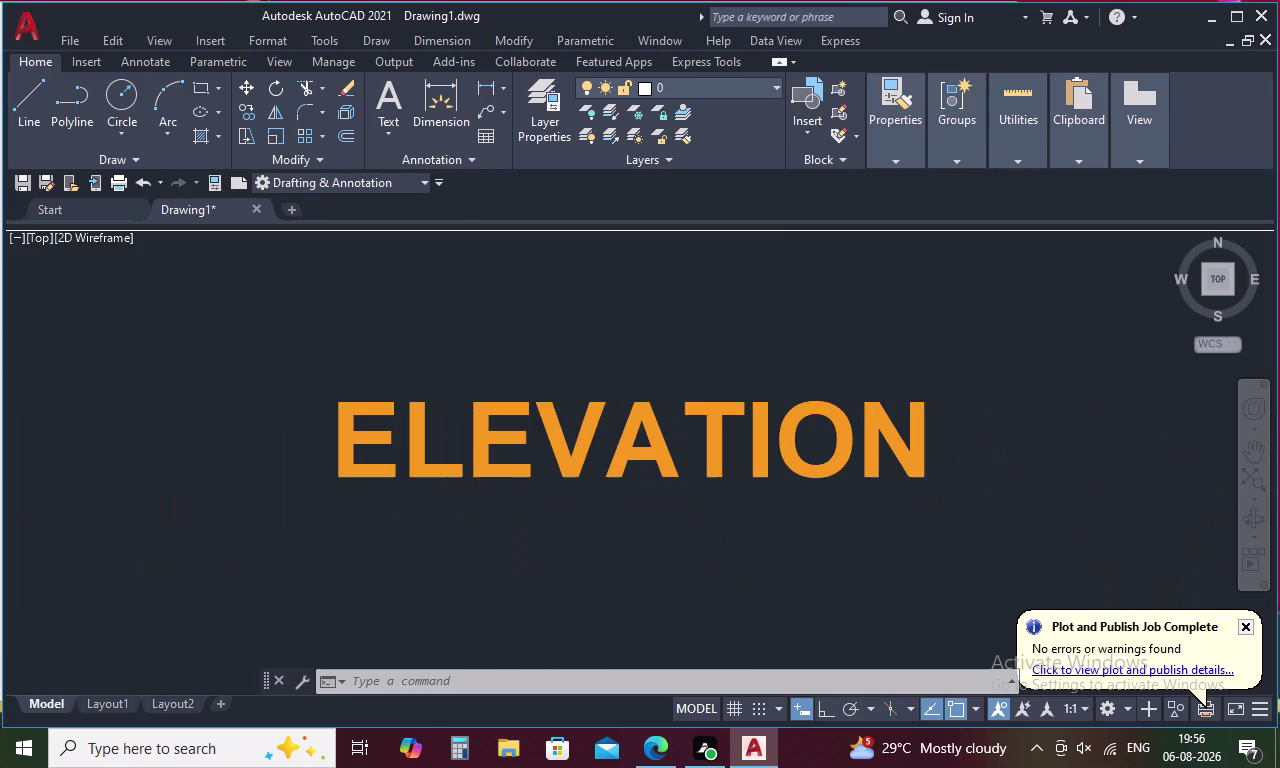
scroll(down, 3)
middle_drag(634, 353, 636, 361)
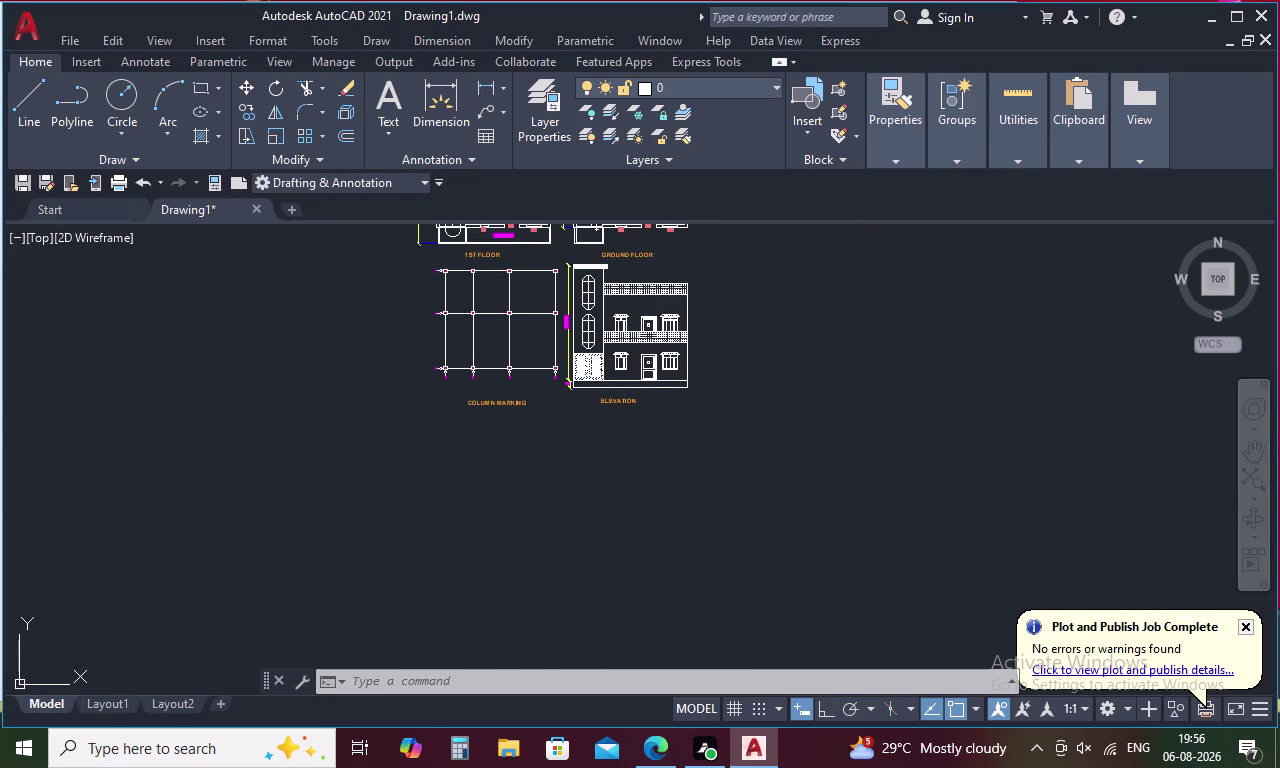
middle_drag(636, 361, 669, 499)
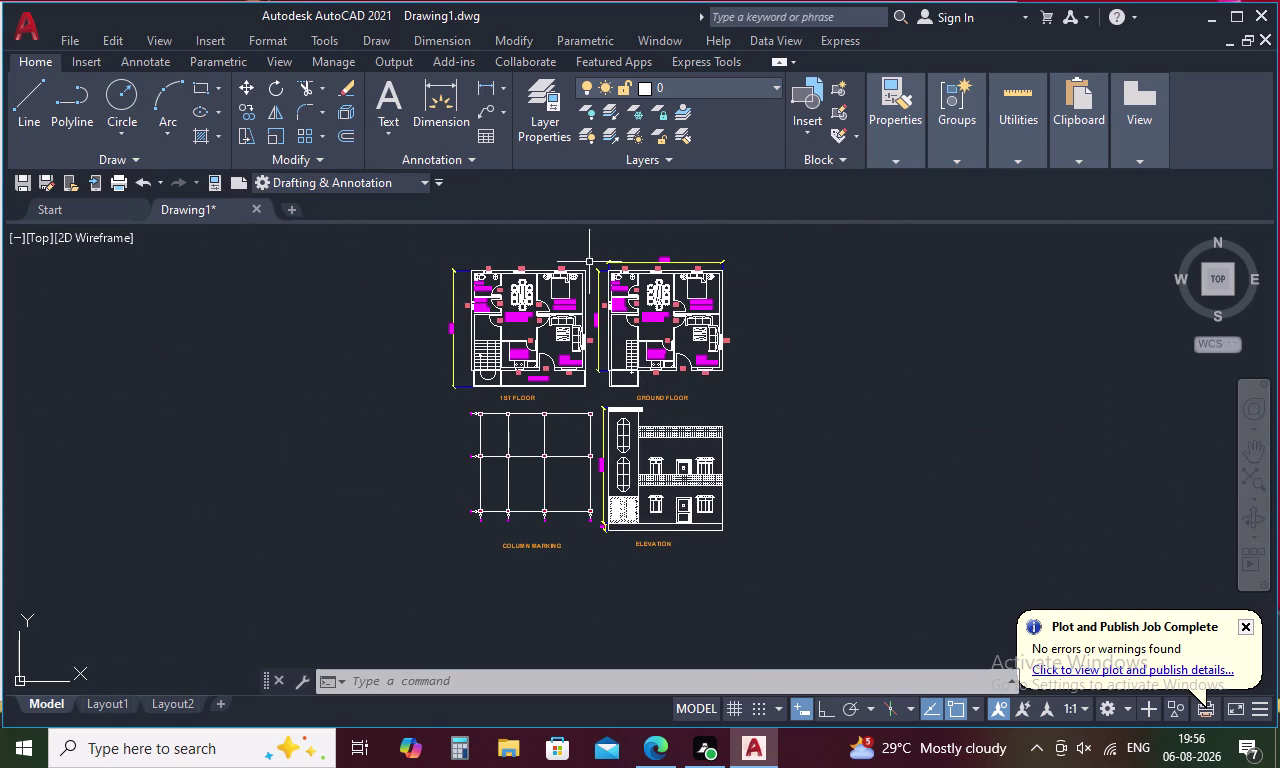
scroll(up, 3)
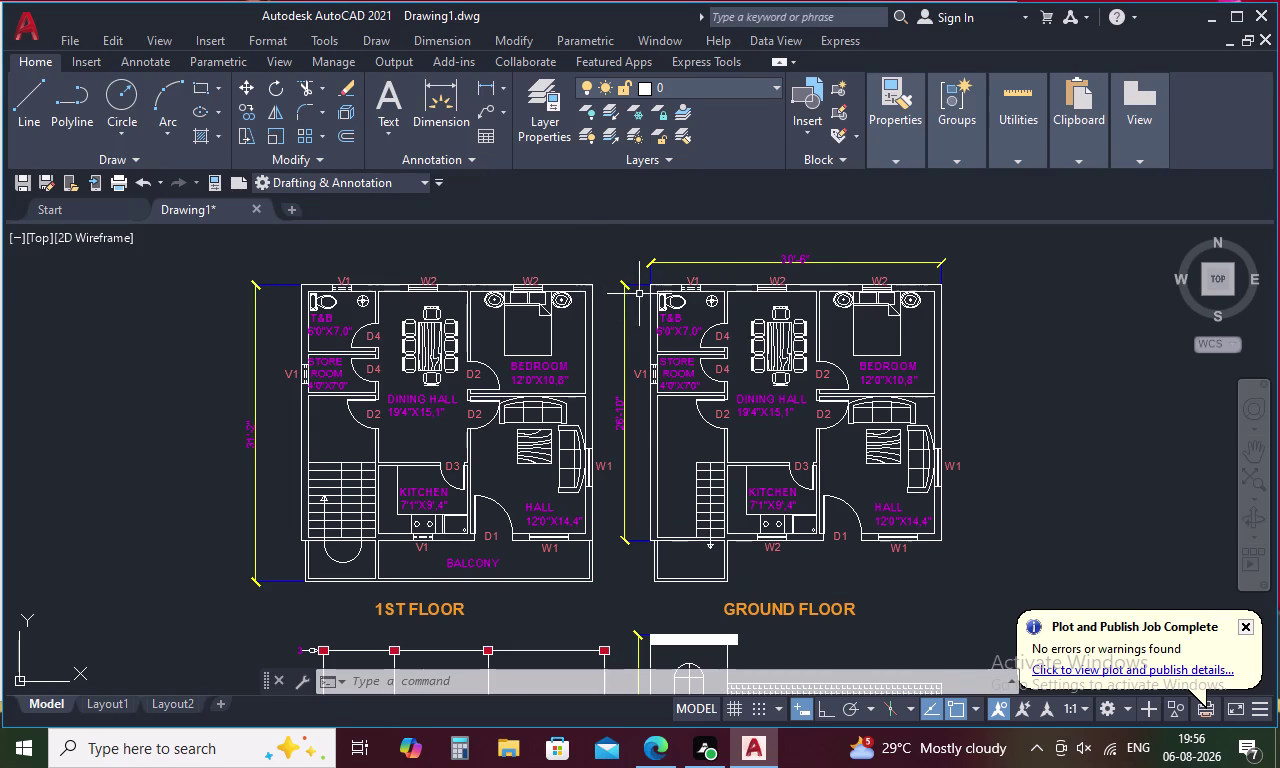
scroll(down, 3)
middle_drag(854, 440, 962, 429)
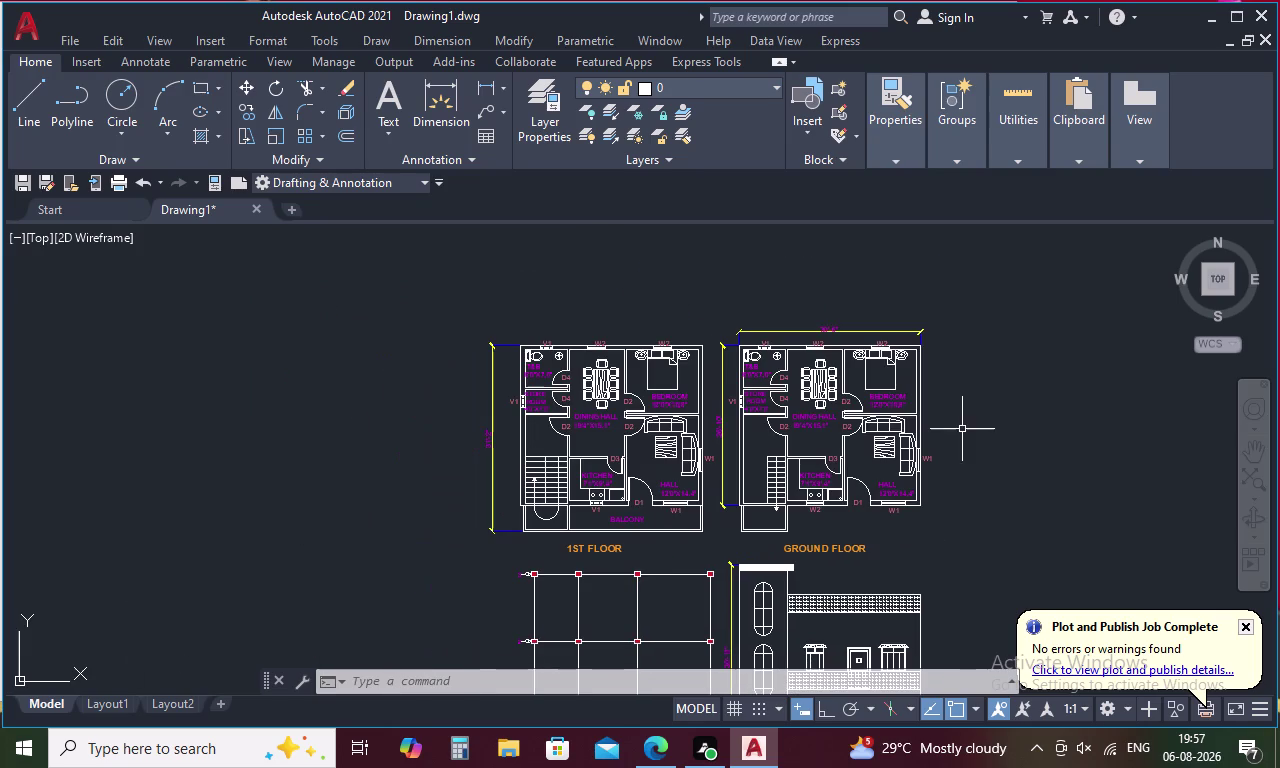
scroll(up, 3)
middle_drag(912, 536, 871, 464)
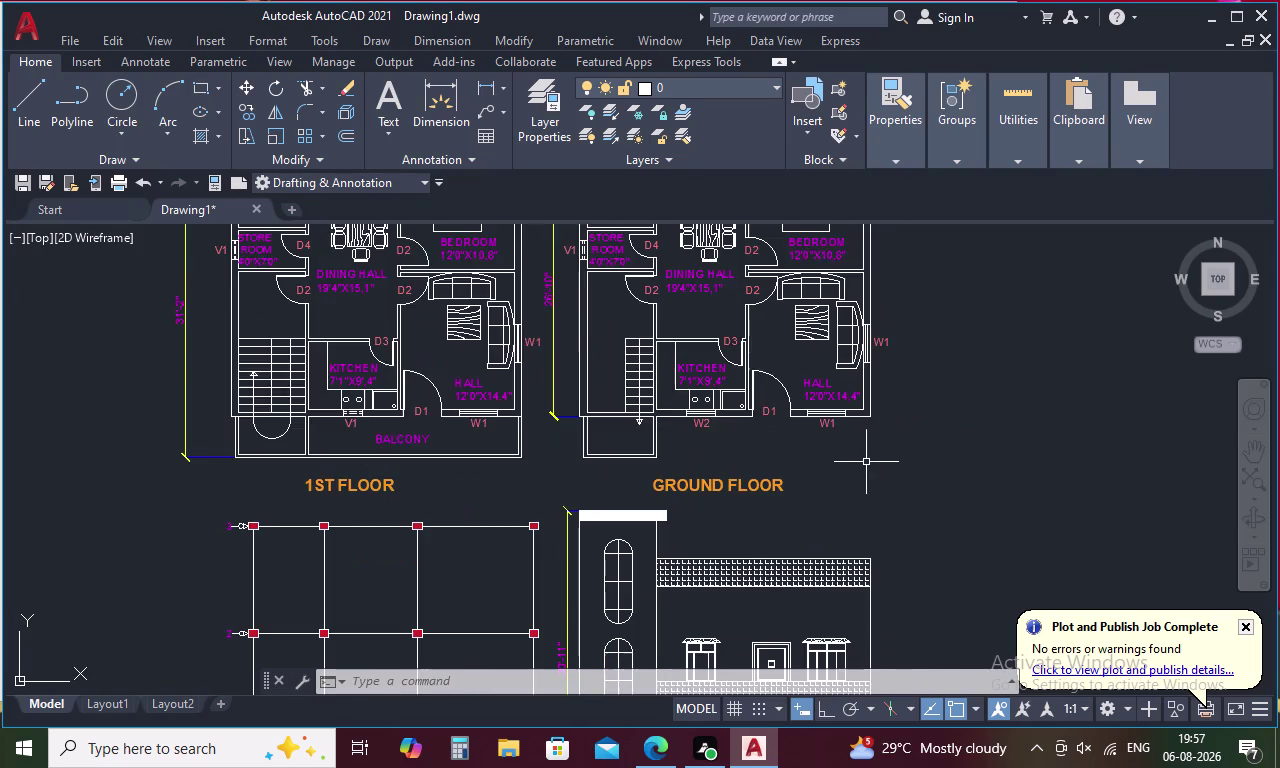
scroll(down, 3)
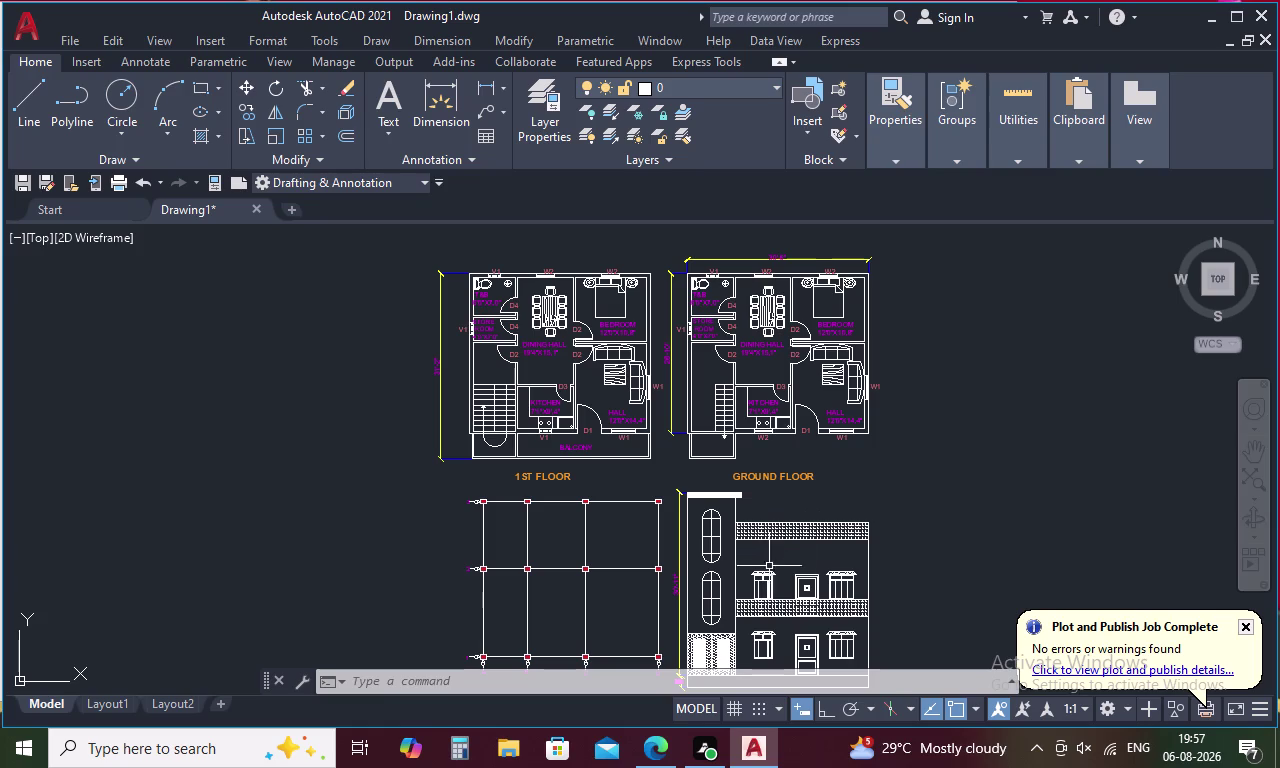
middle_drag(779, 563, 780, 507)
scroll(down, 3)
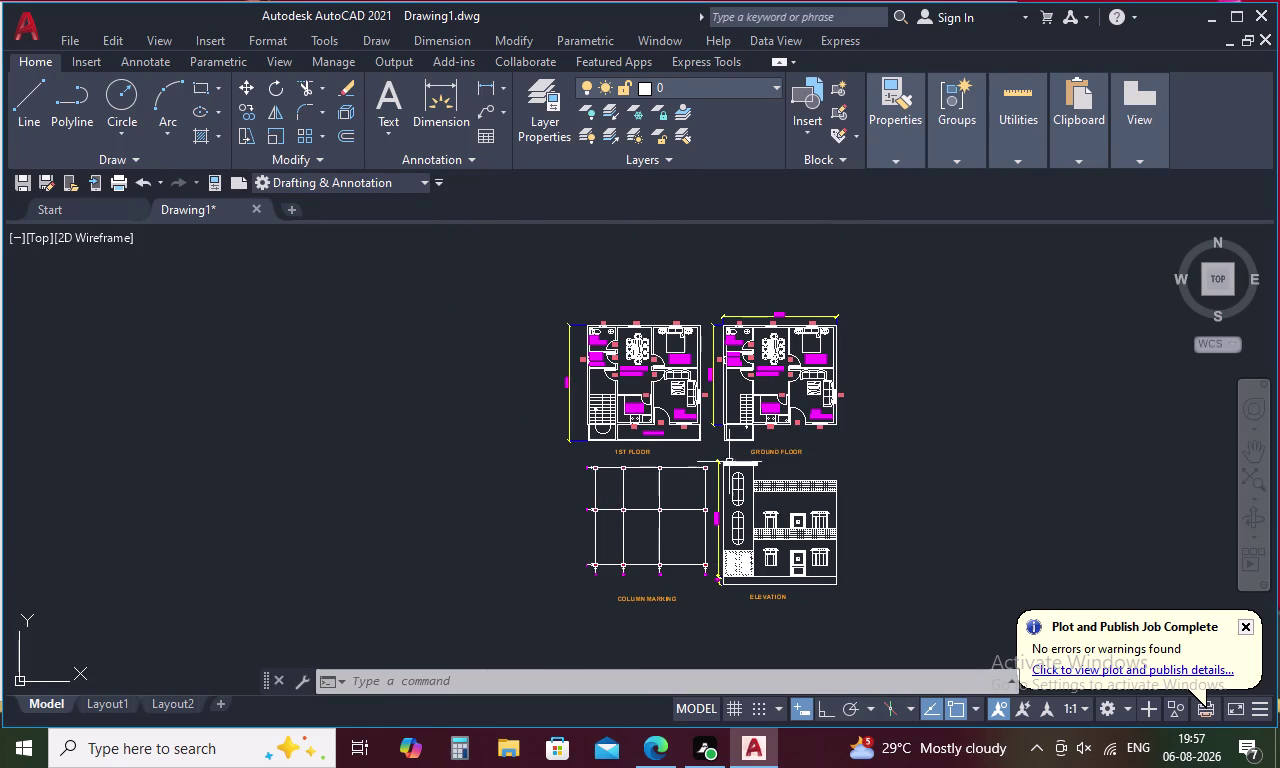
Attempt a lasso selection around the whole drawing, then cancel it.
drag(508, 262, 893, 255)
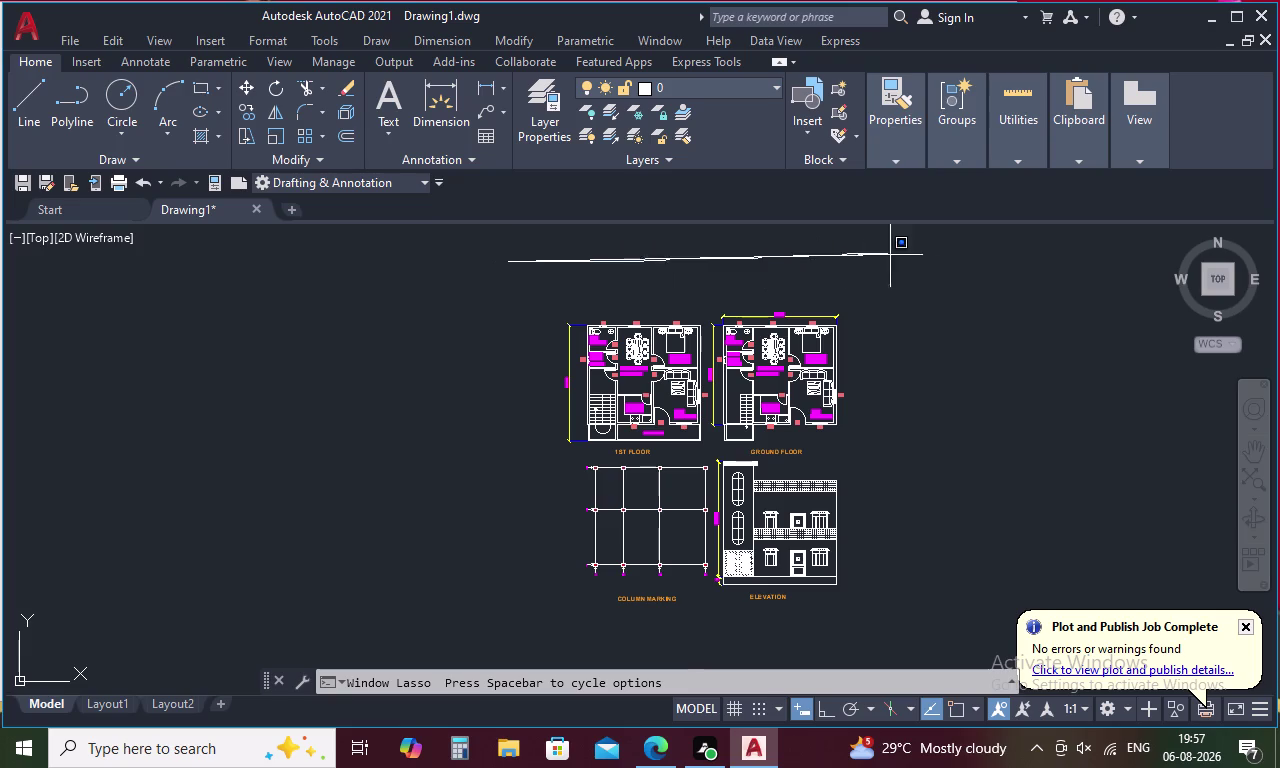
drag(893, 255, 493, 667)
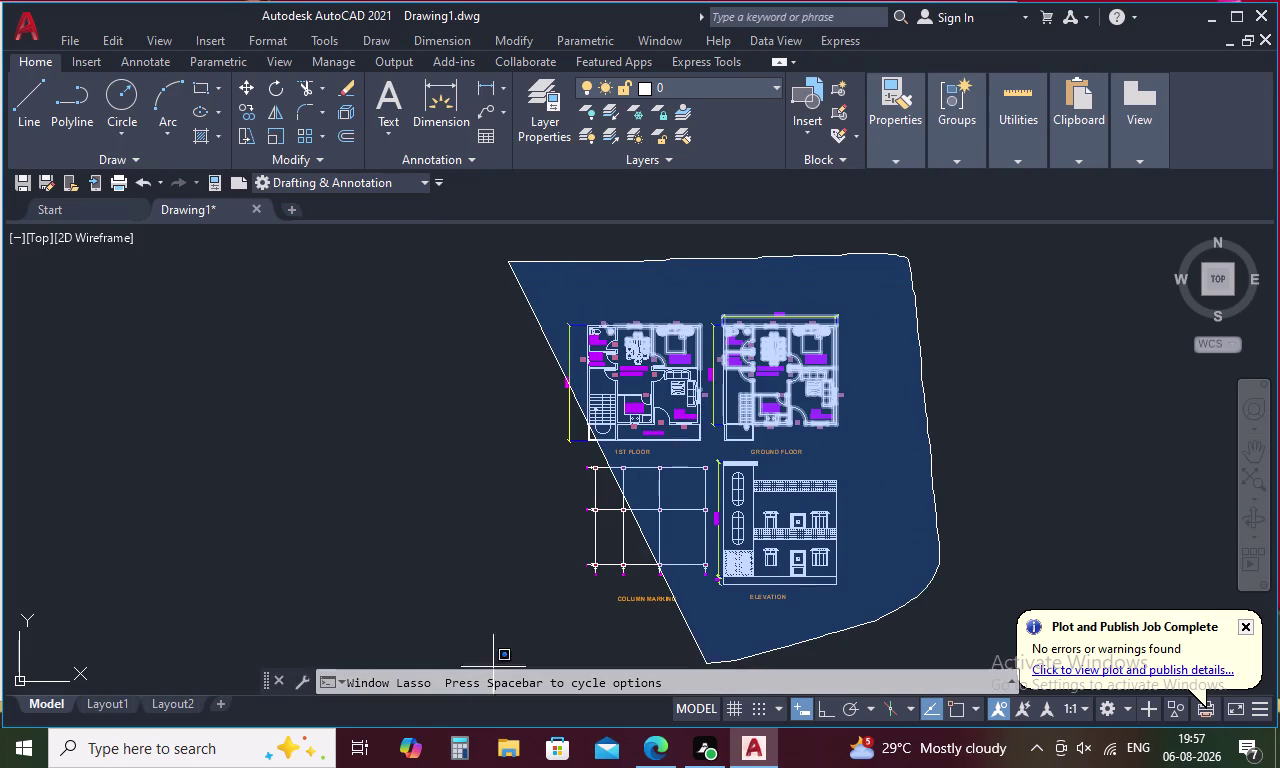
drag(493, 667, 447, 470)
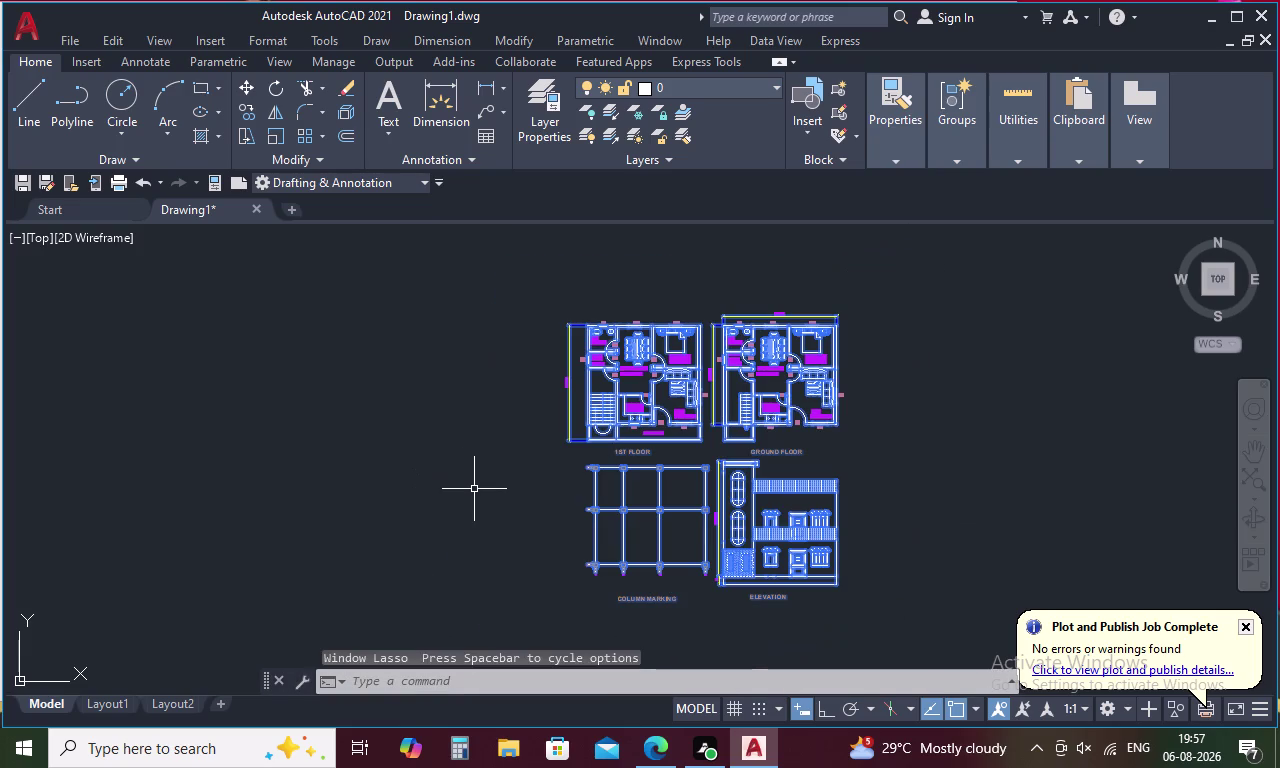
key(Escape)
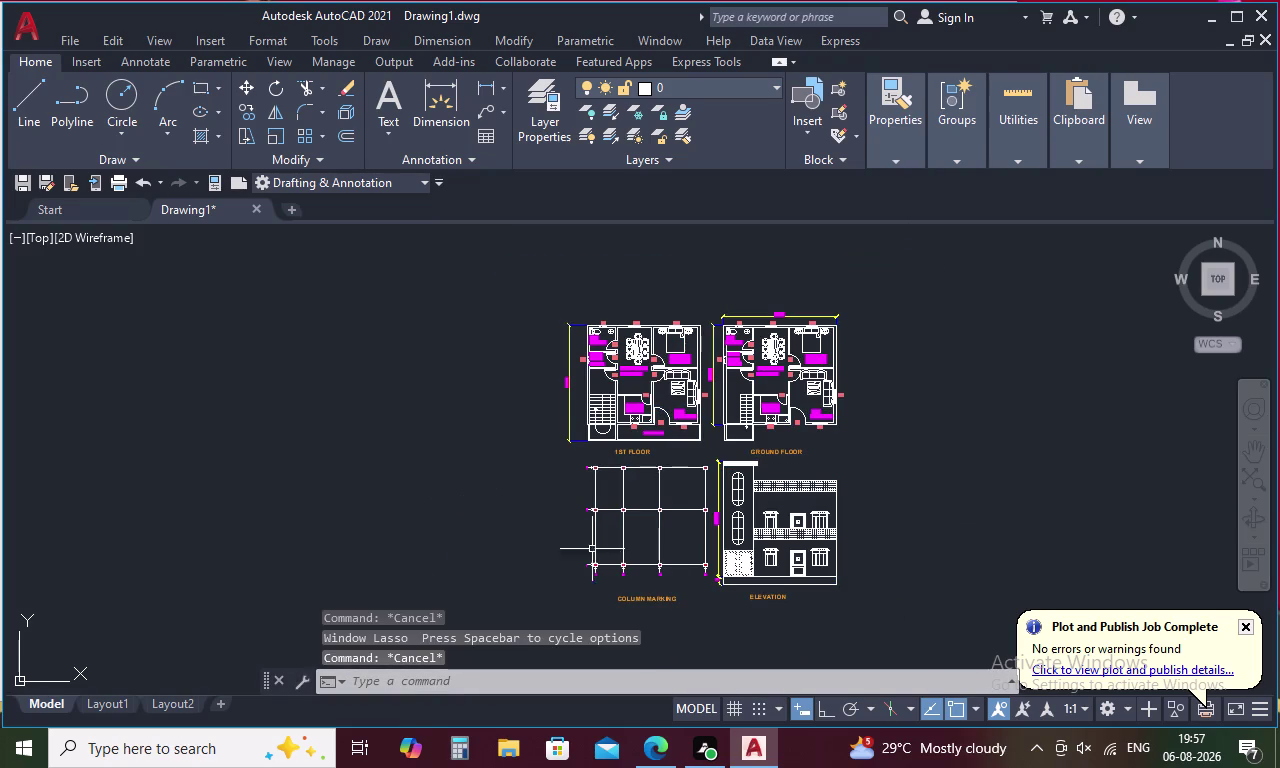
Zoom in and try selecting the elevation's arched windows, then cancel.
scroll(up, 3)
scroll(up, 3)
scroll(up, 3)
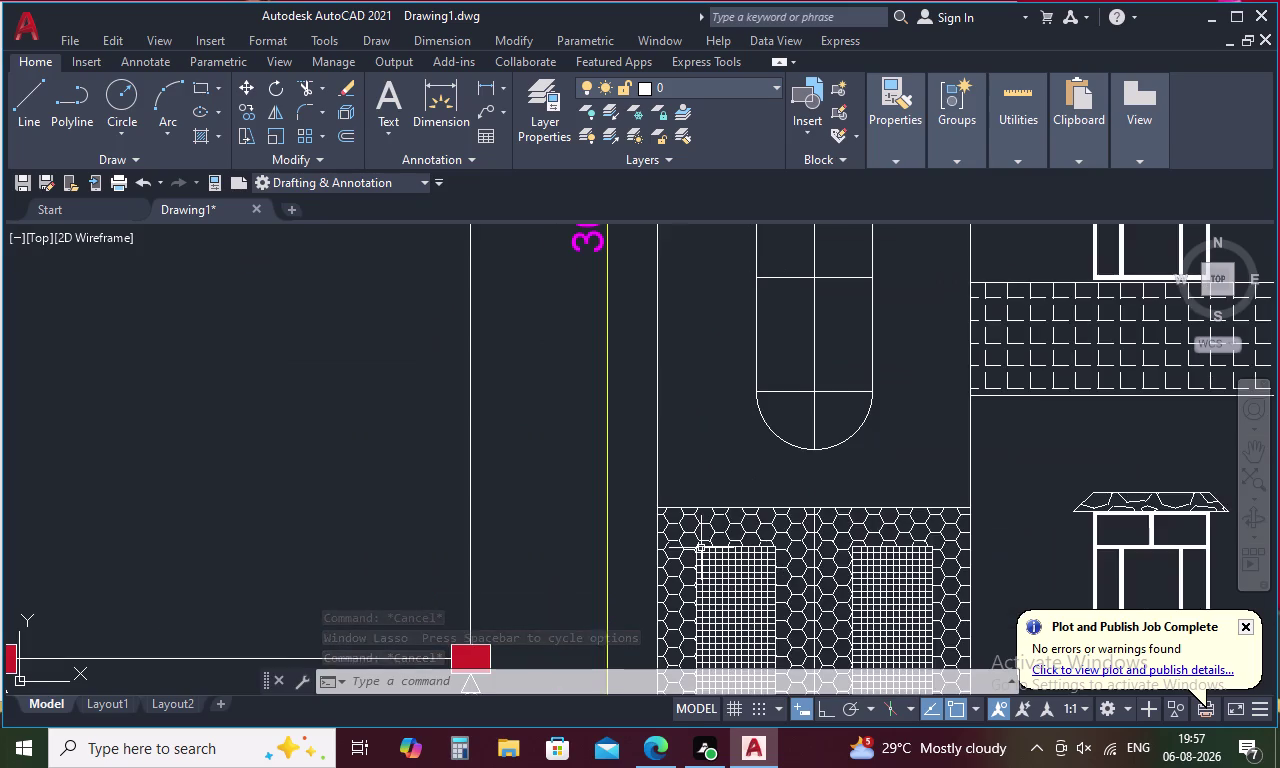
scroll(down, 3)
scroll(up, 3)
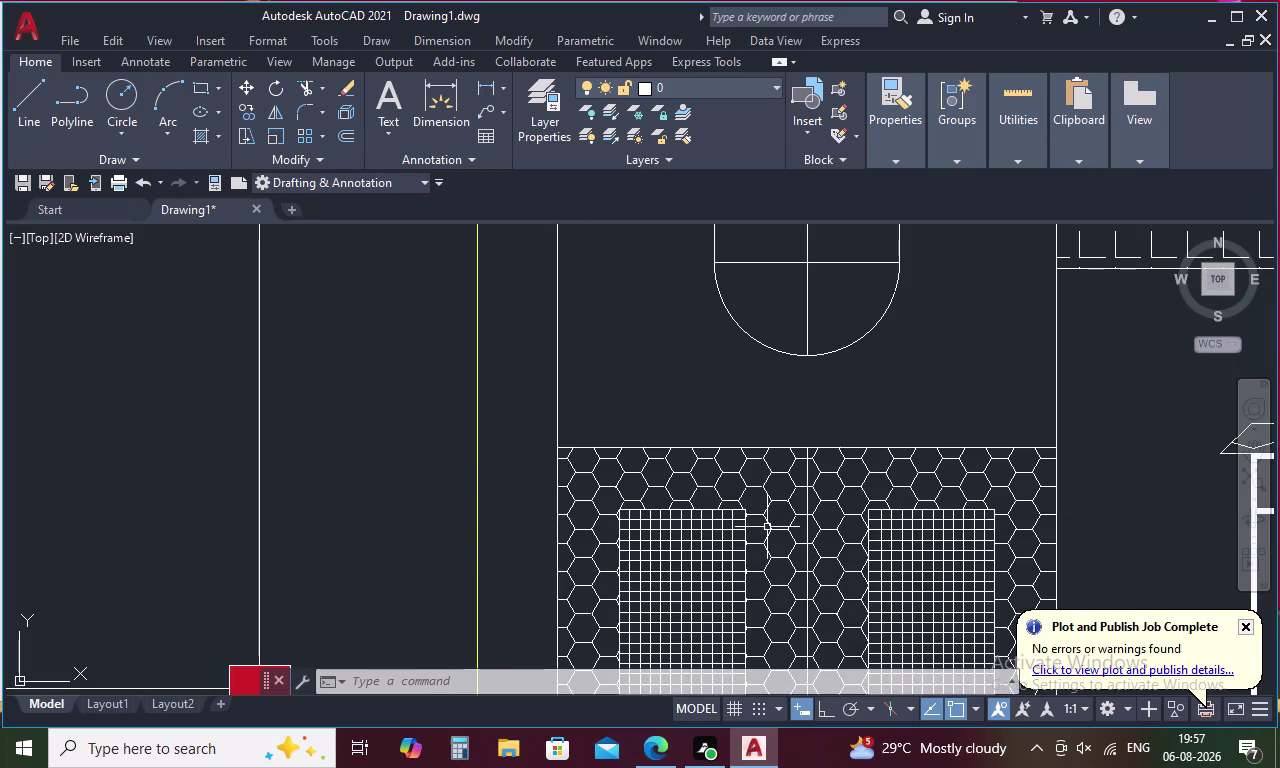
scroll(up, 3)
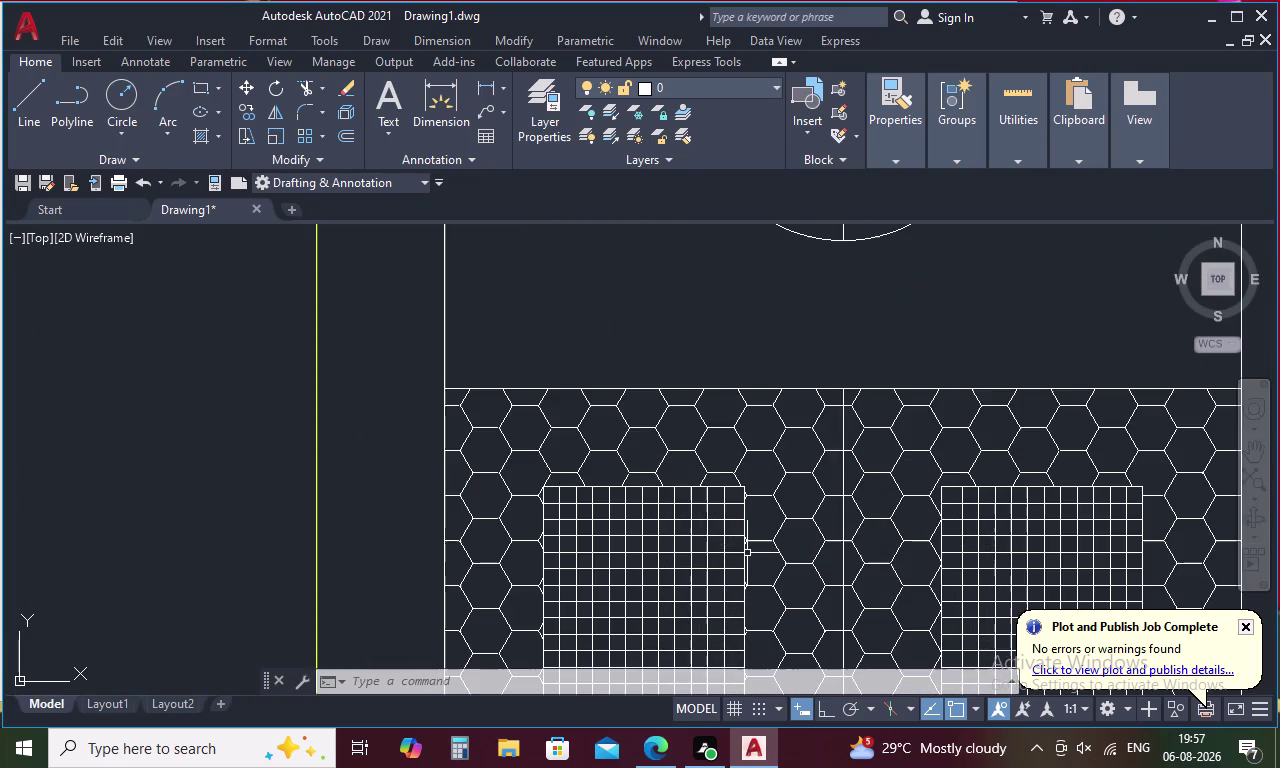
scroll(down, 3)
scroll(down, 3)
scroll(down, 3)
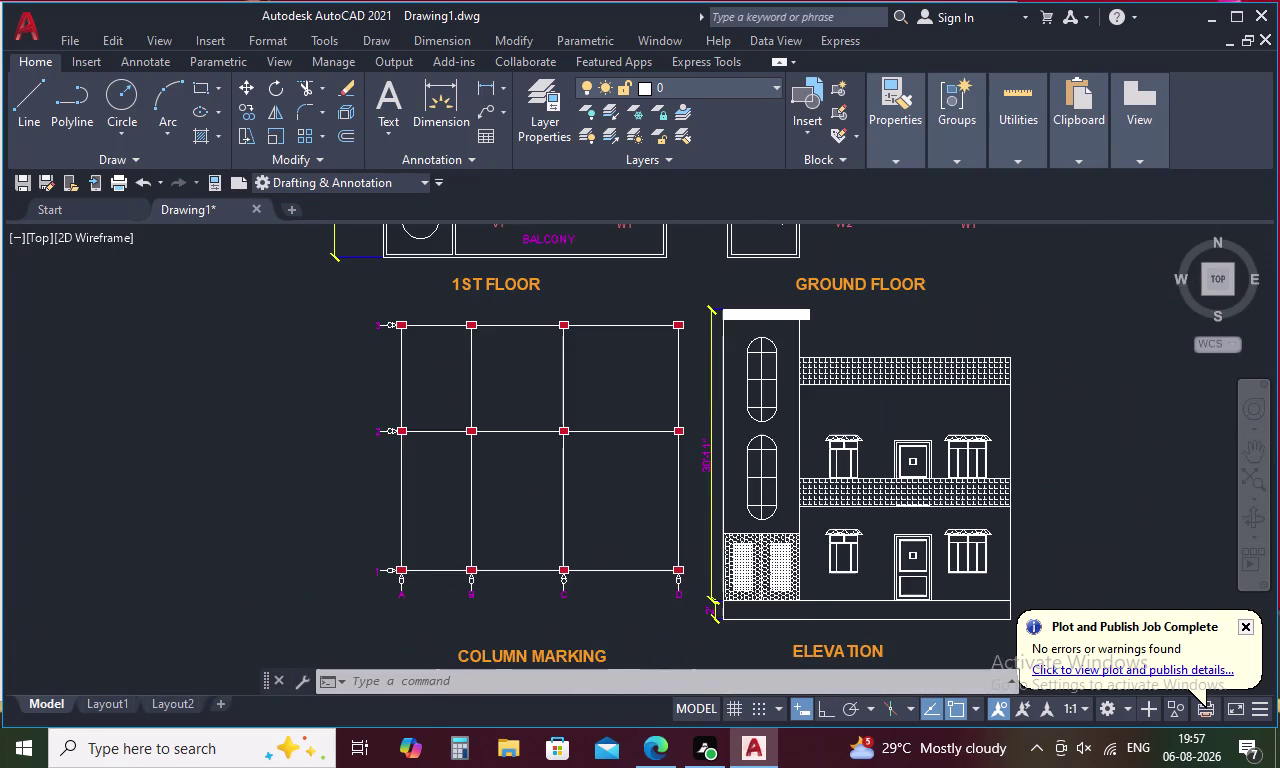
drag(775, 452, 769, 452)
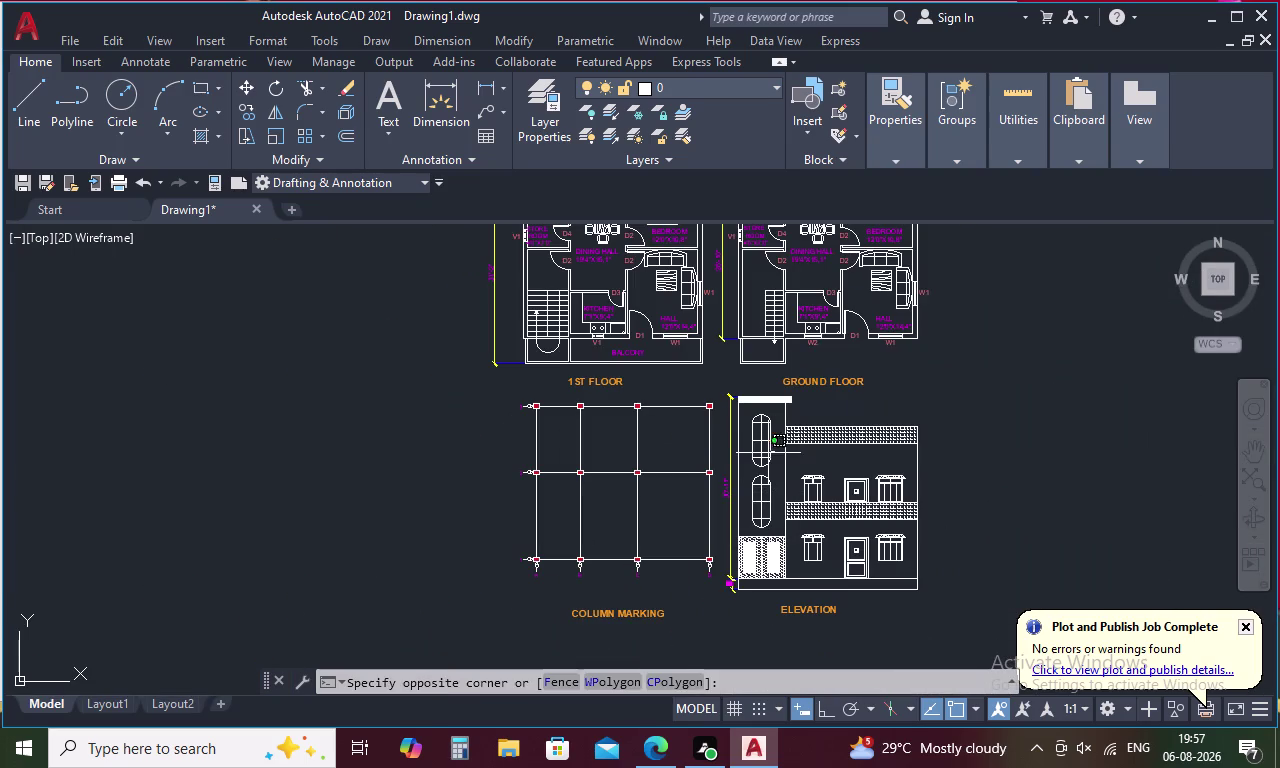
drag(769, 452, 748, 459)
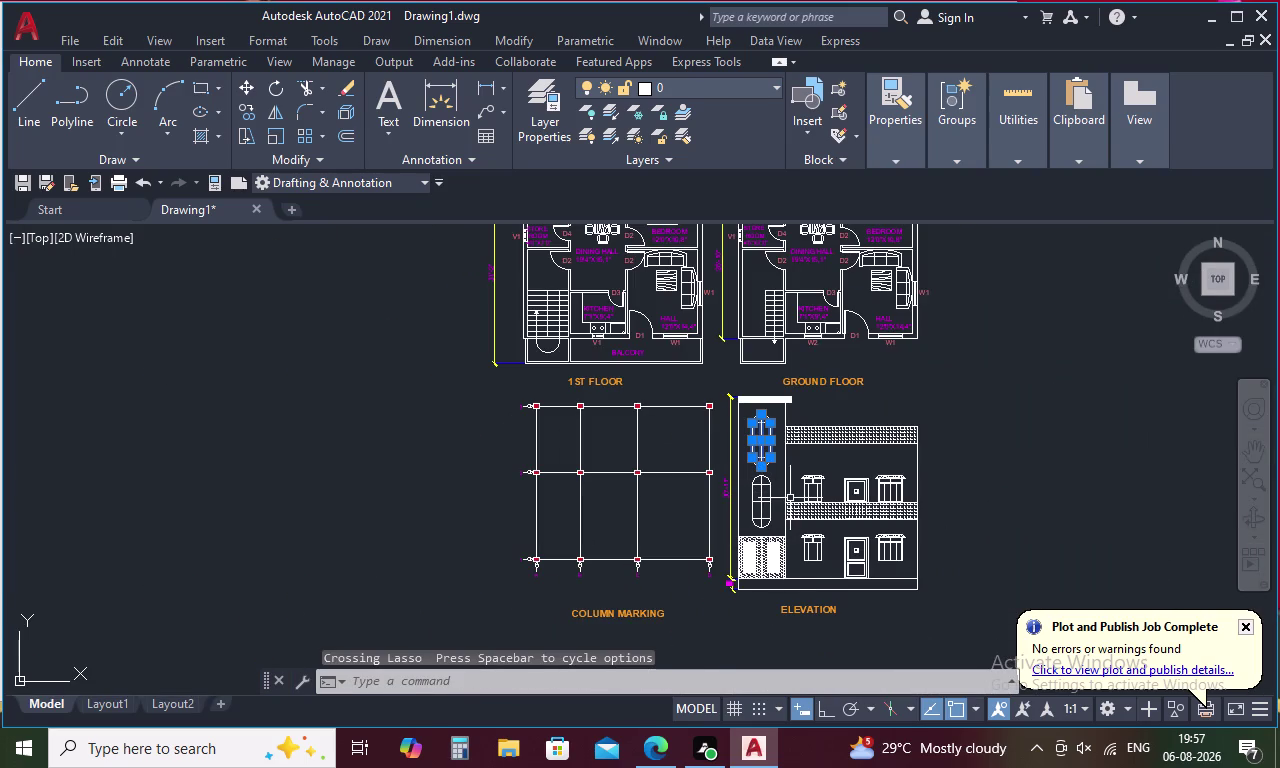
key(Escape)
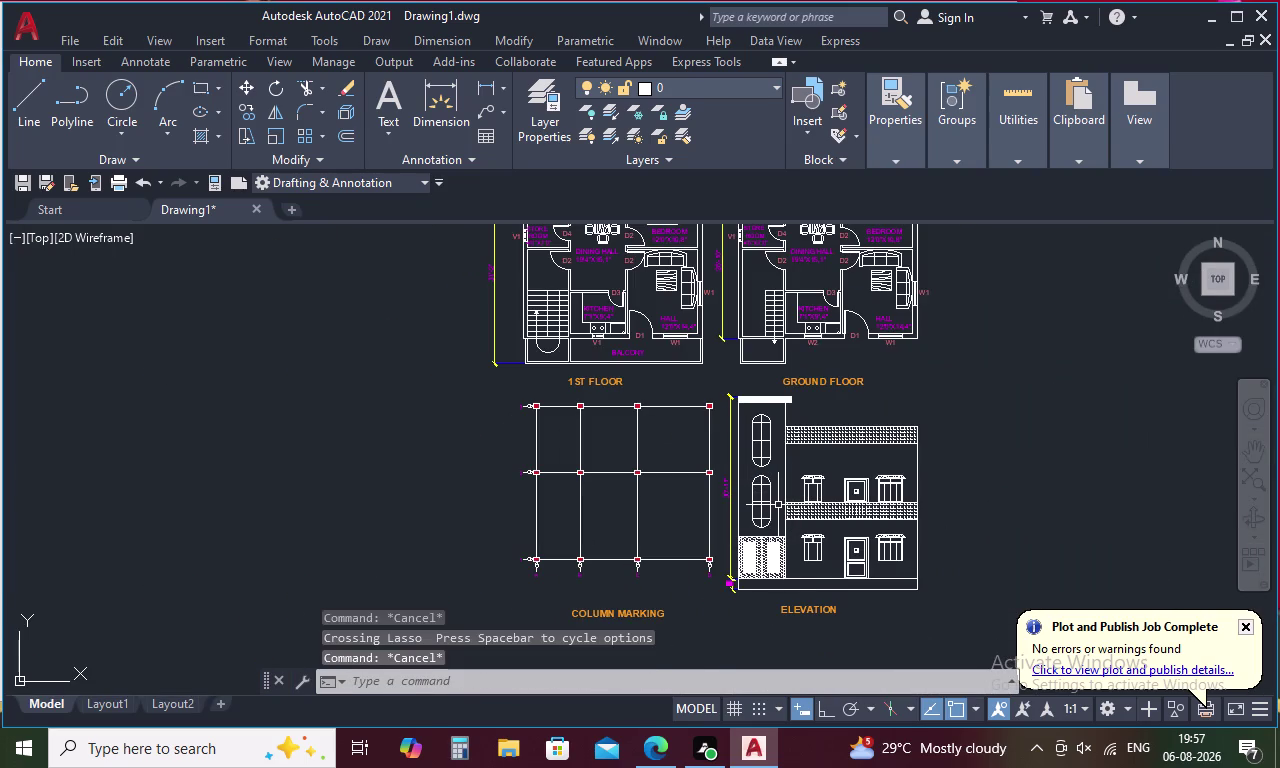
Pan and zoom so both floor plans fill the view.
scroll(down, 3)
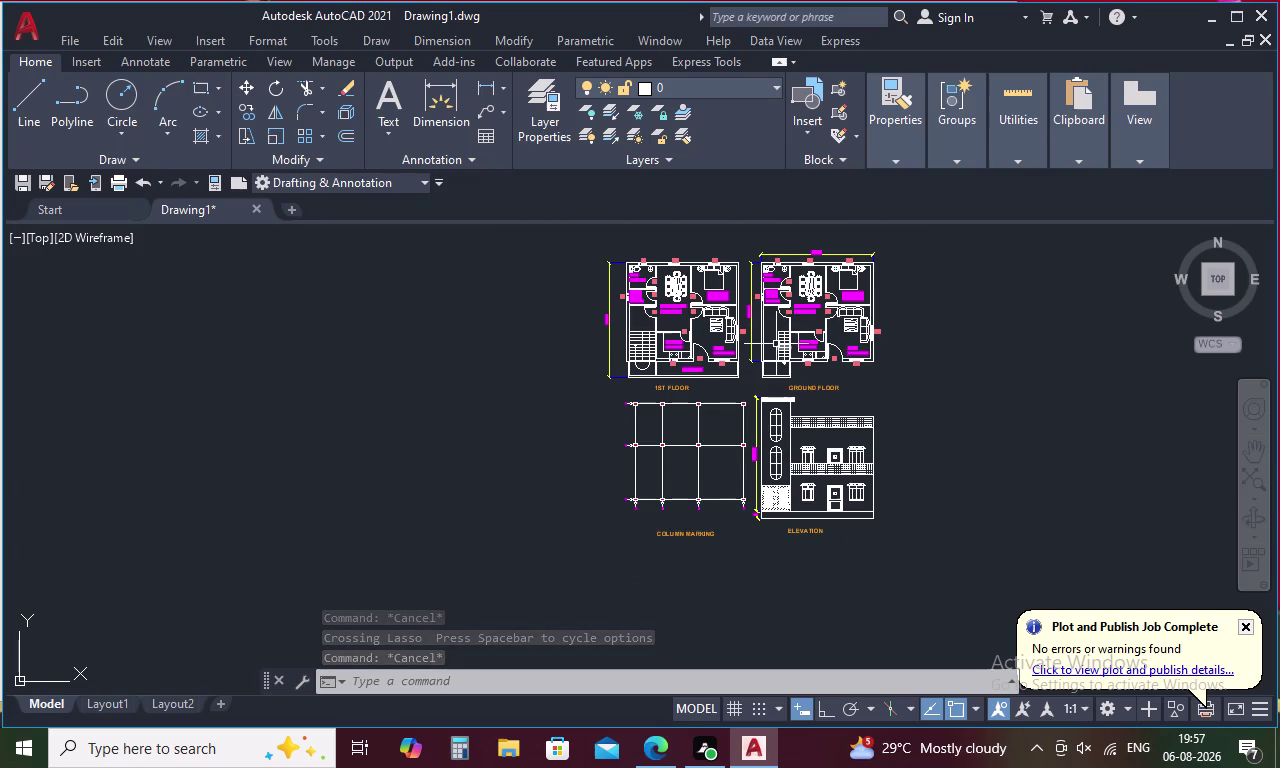
middle_drag(776, 344, 779, 403)
scroll(up, 3)
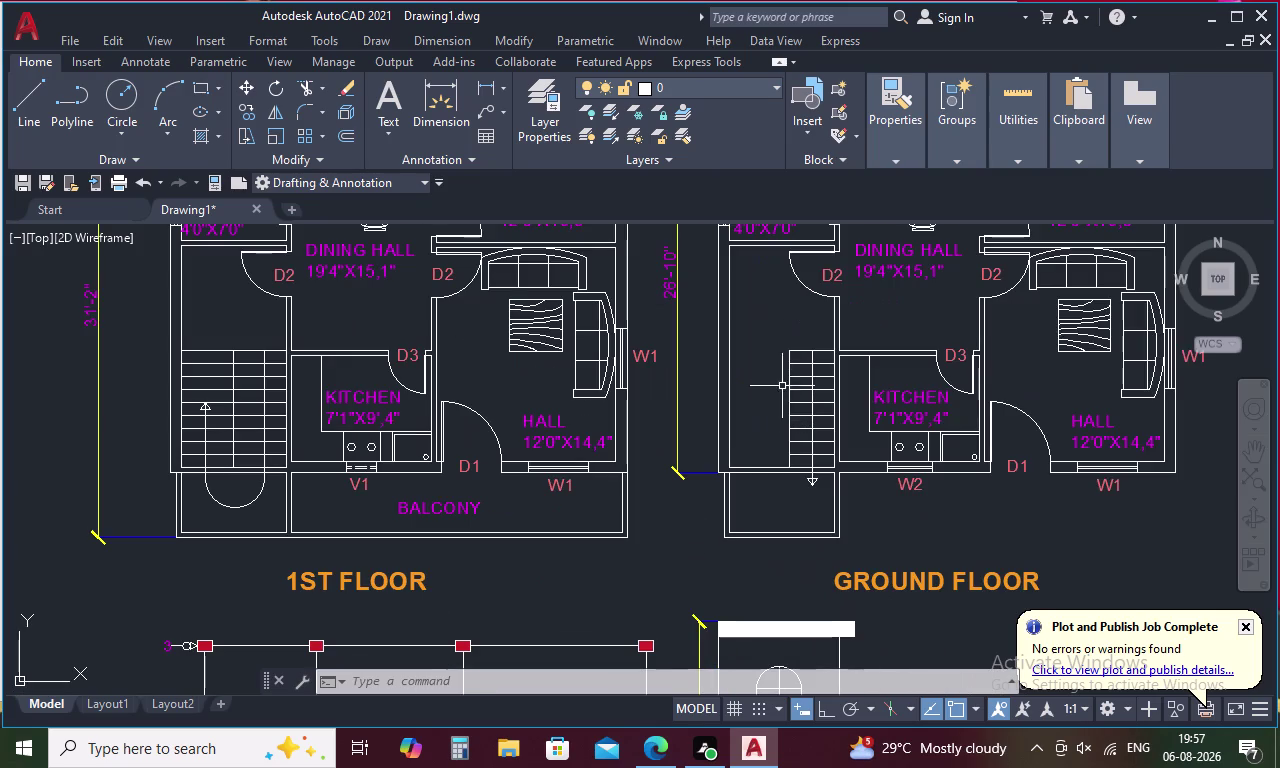
middle_drag(784, 378, 771, 494)
scroll(down, 3)
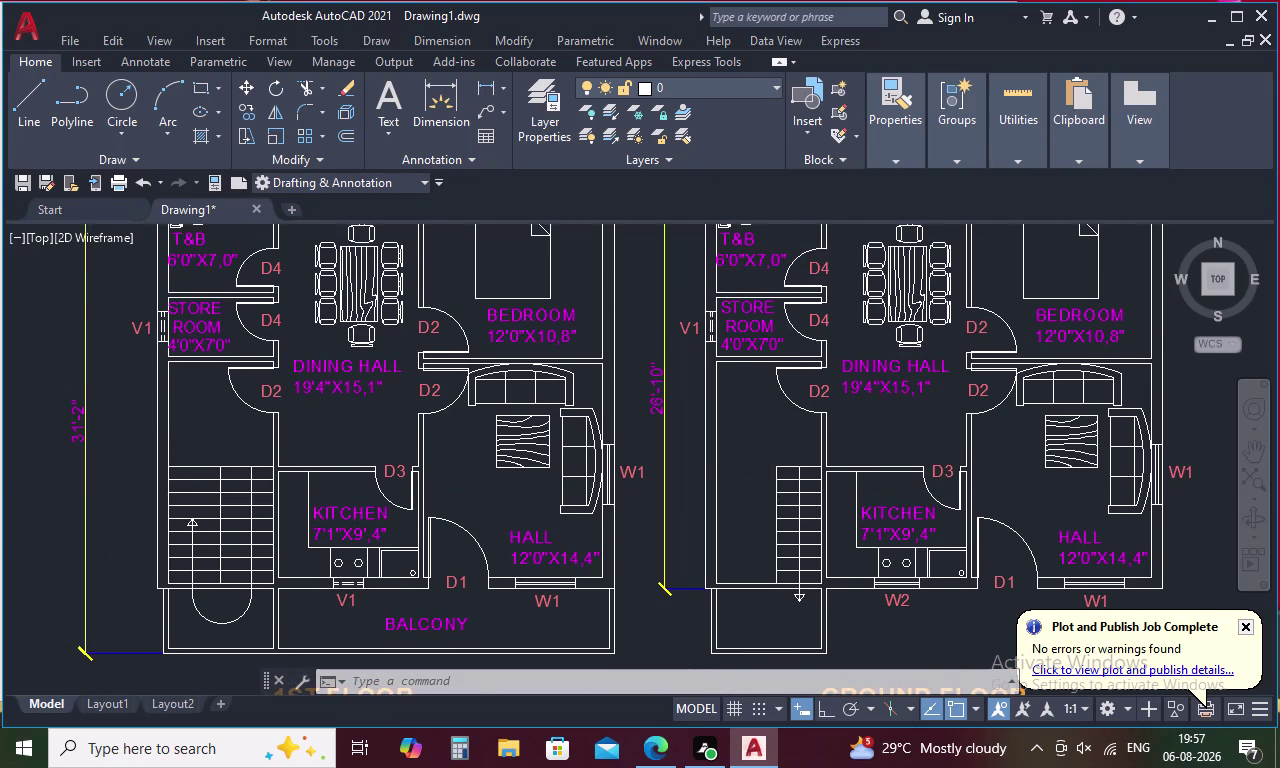
click(899, 324)
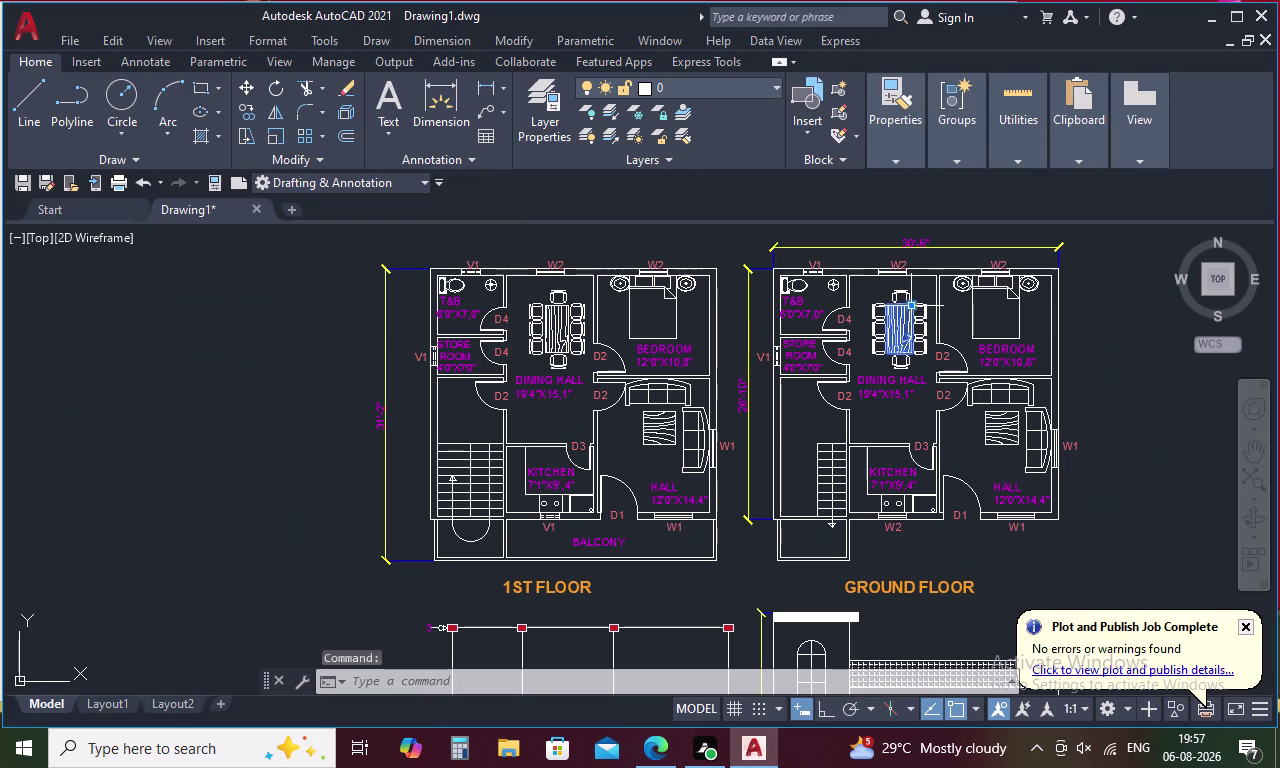
Select the ground-floor dining table.
drag(921, 292, 901, 361)
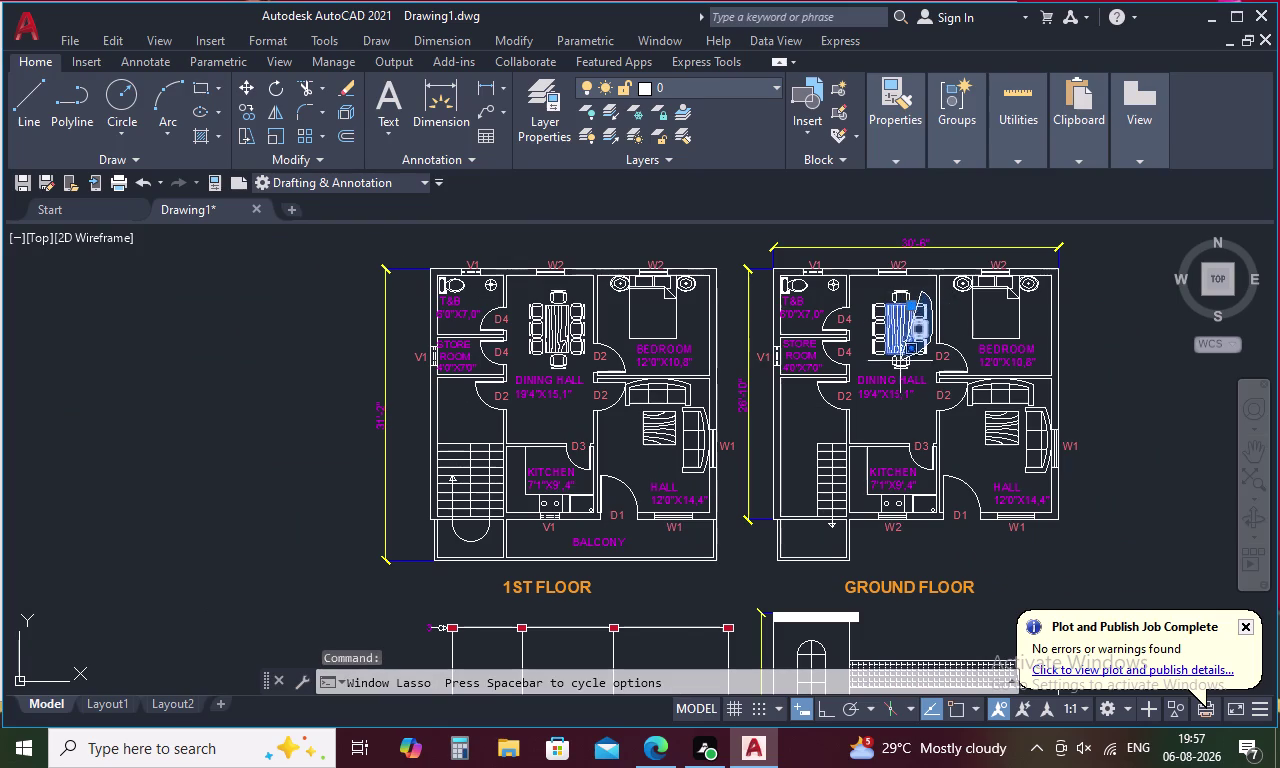
drag(901, 361, 887, 288)
click(903, 358)
click(913, 349)
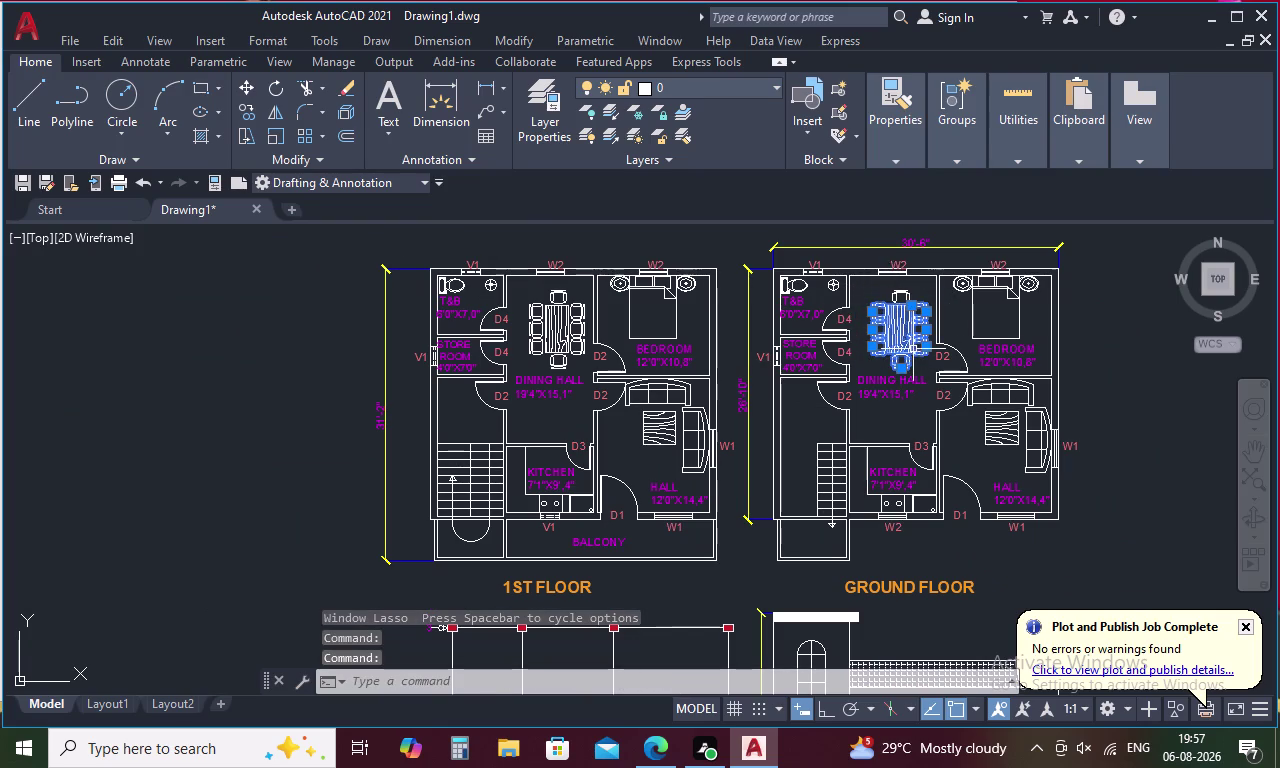
click(901, 300)
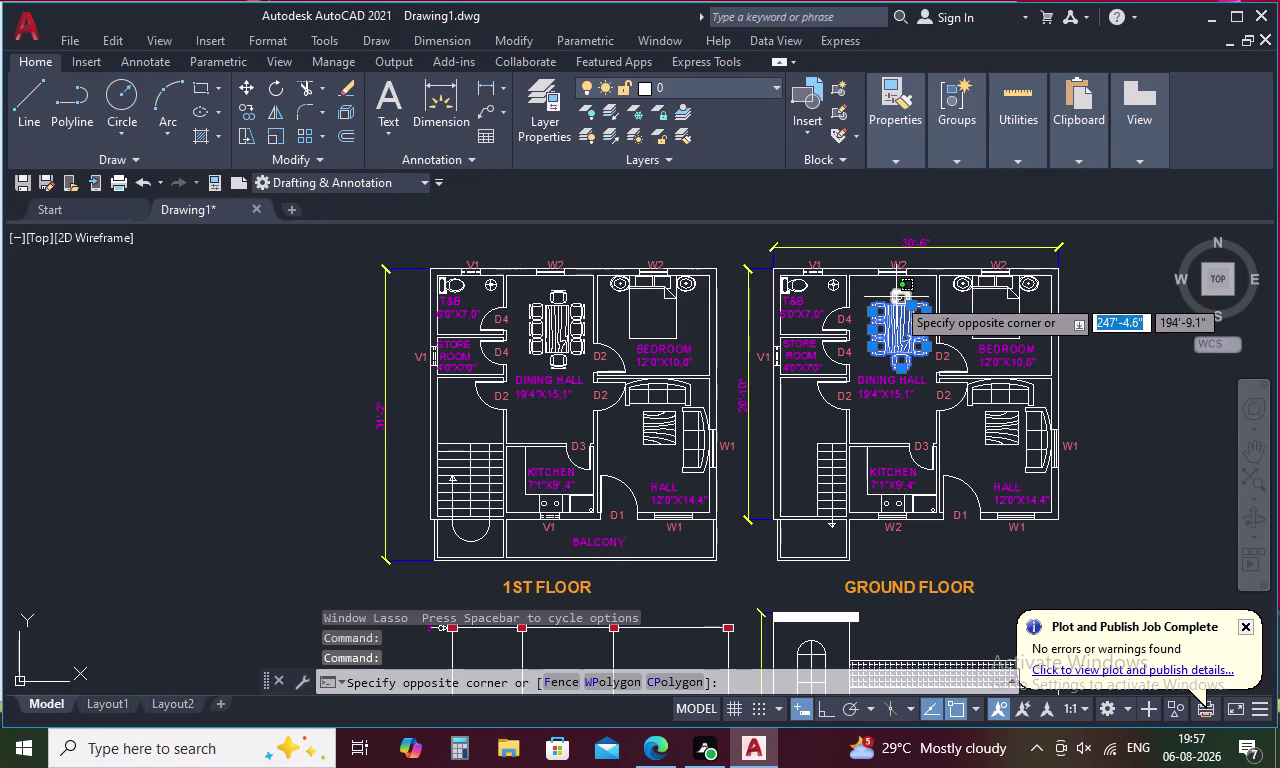
click(896, 297)
right_click(900, 354)
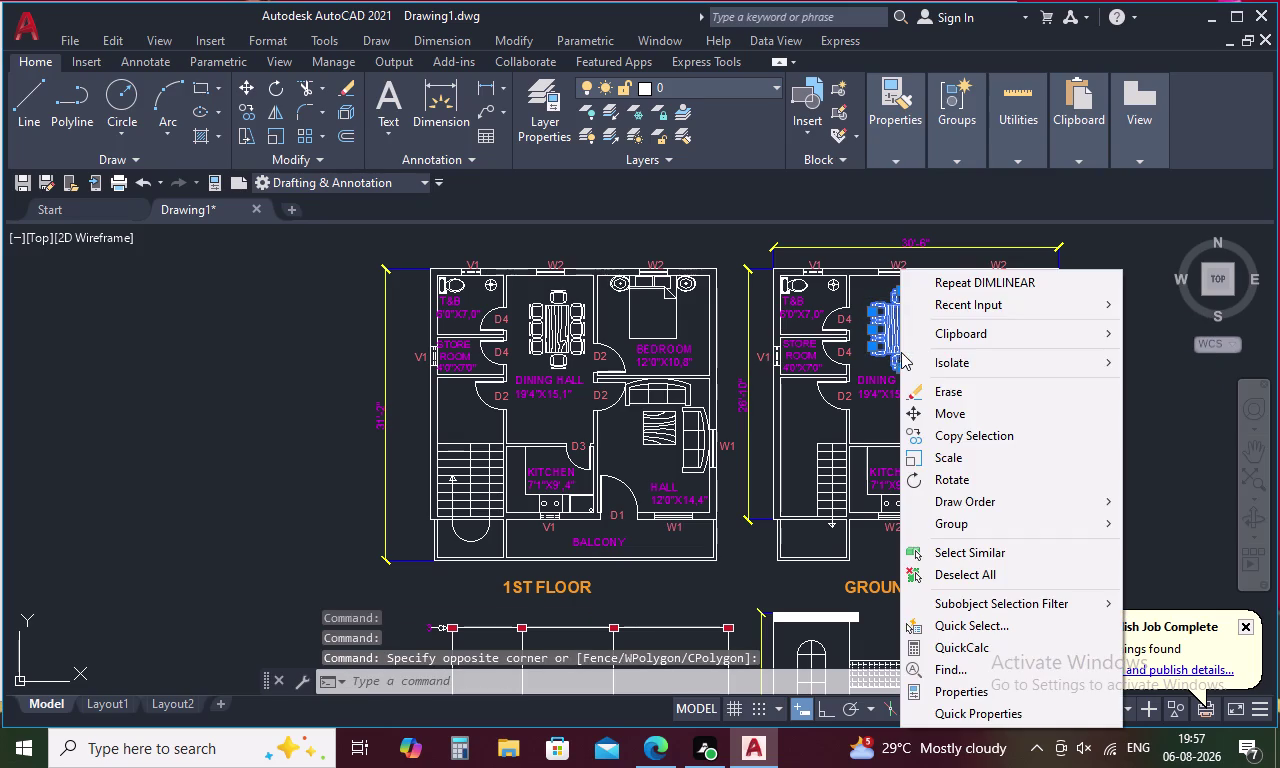
Choose olive 114,116,48 as the table's object colour, then clear the selection.
click(889, 158)
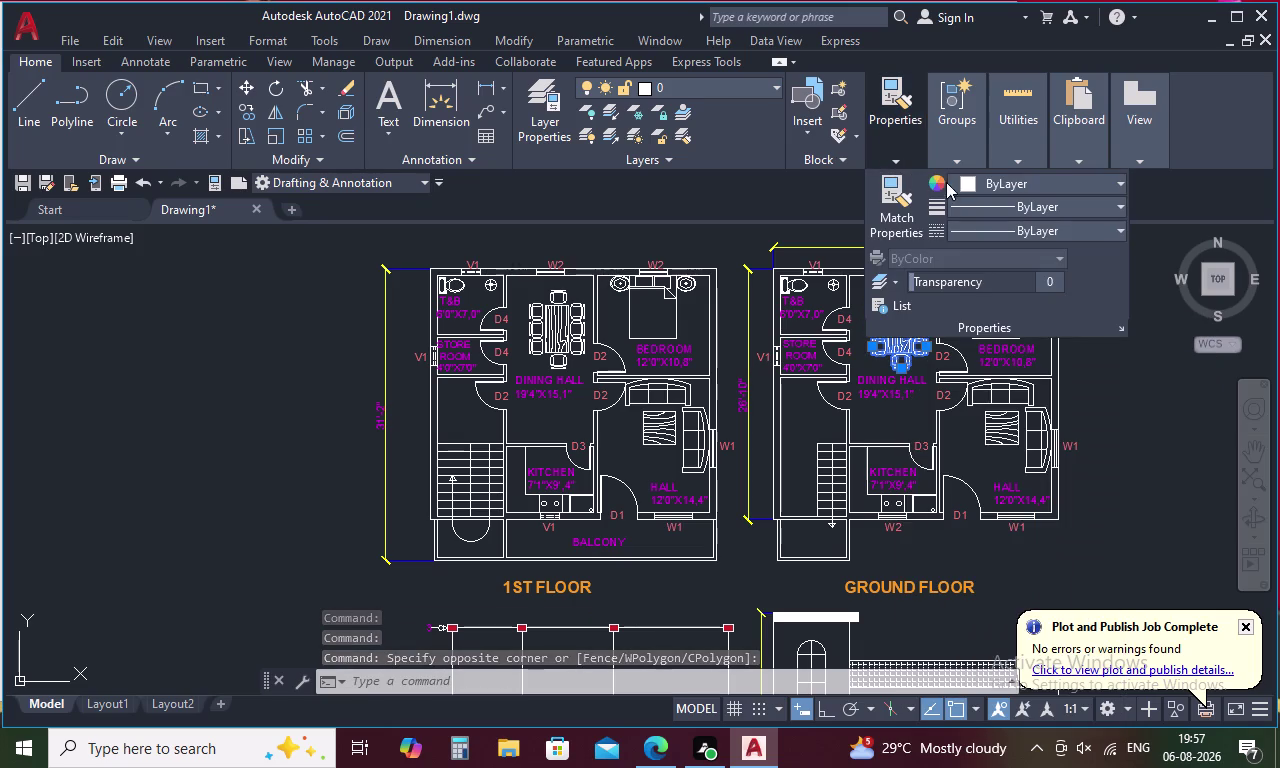
click(1088, 181)
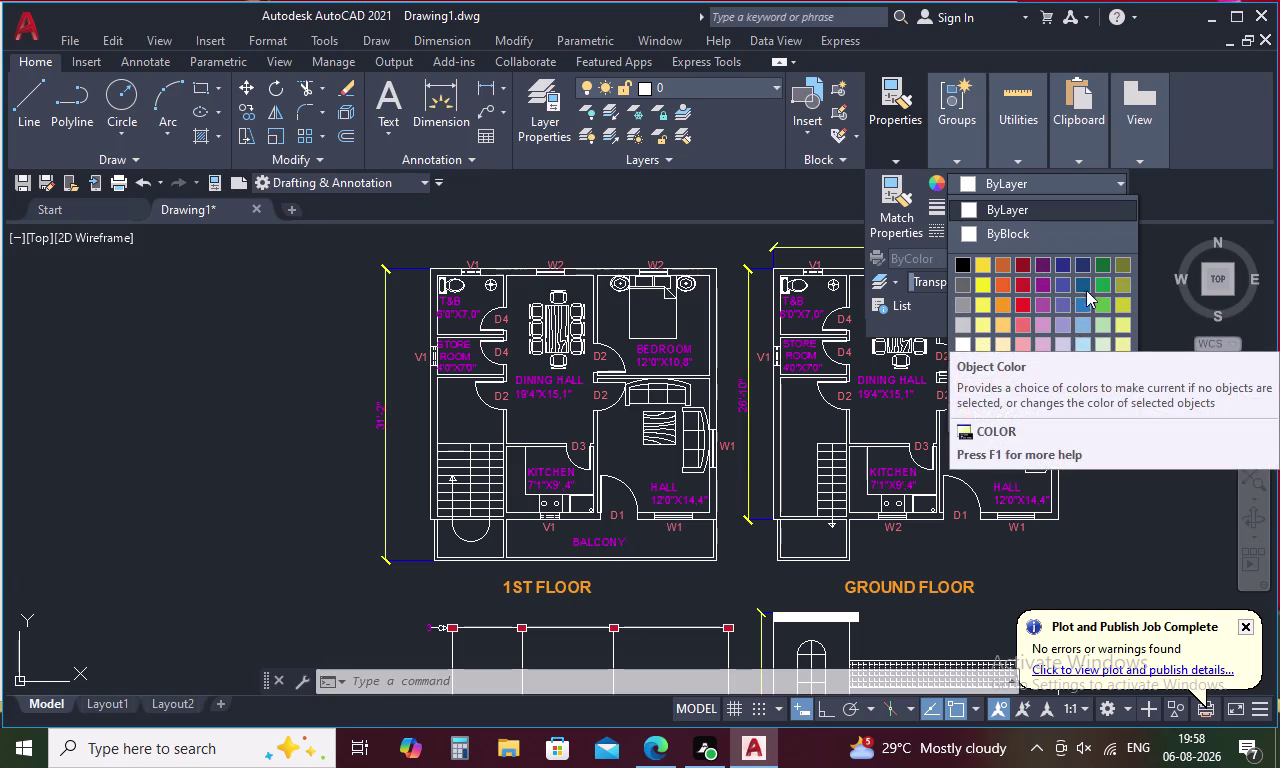
click(1122, 268)
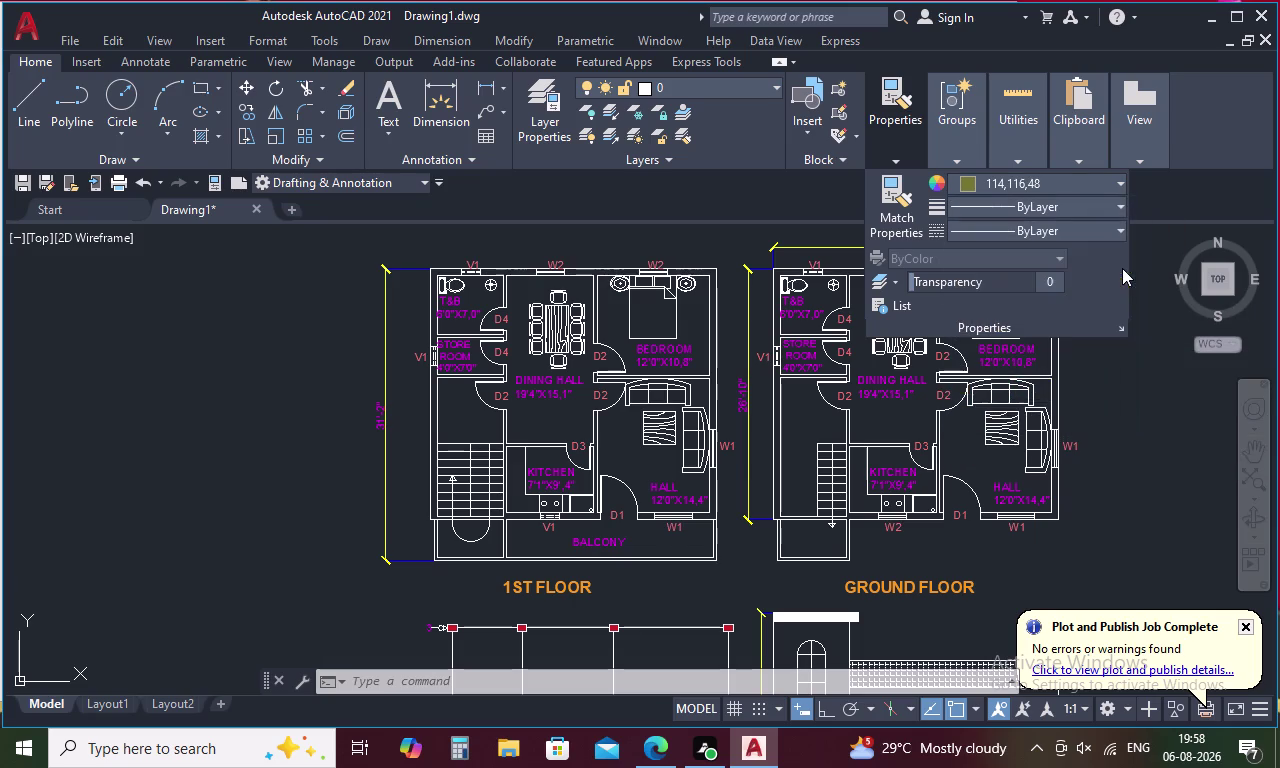
click(1116, 371)
key(Escape)
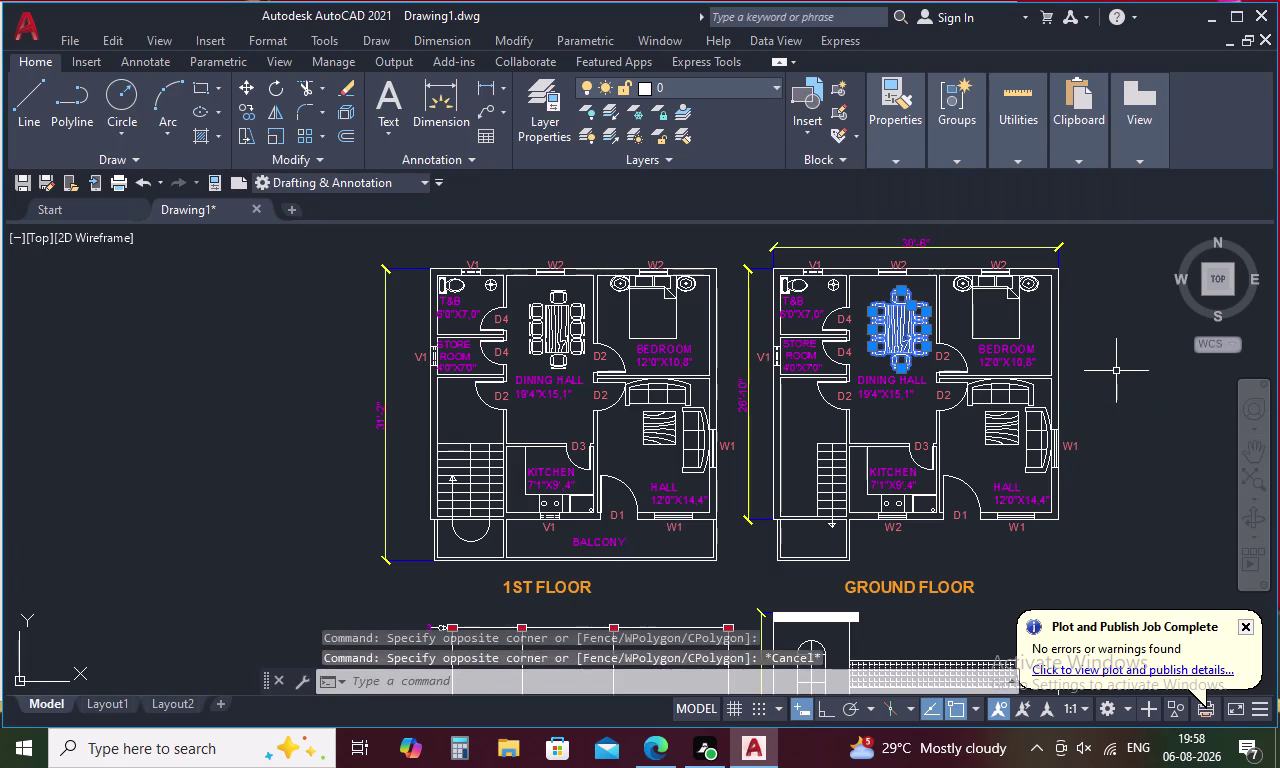
key(Escape)
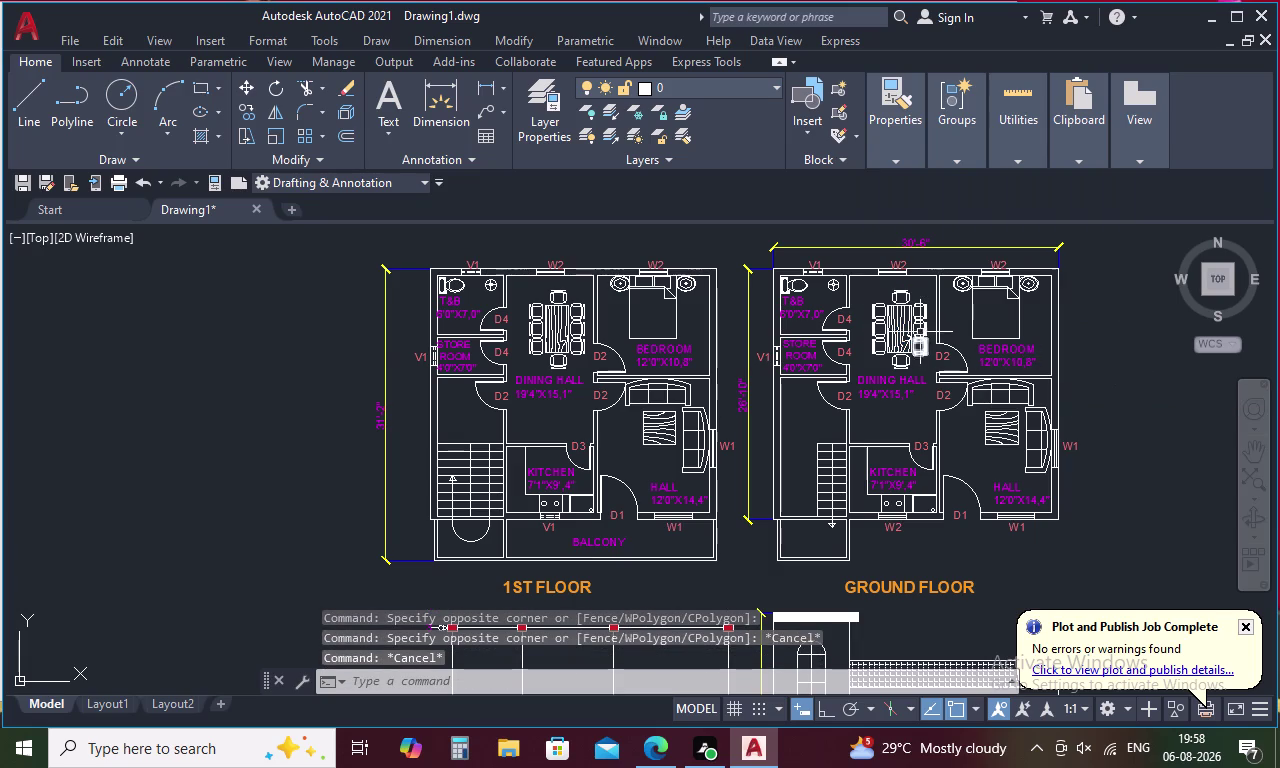
Zoom into the first-floor dining hall.
scroll(up, 3)
scroll(down, 3)
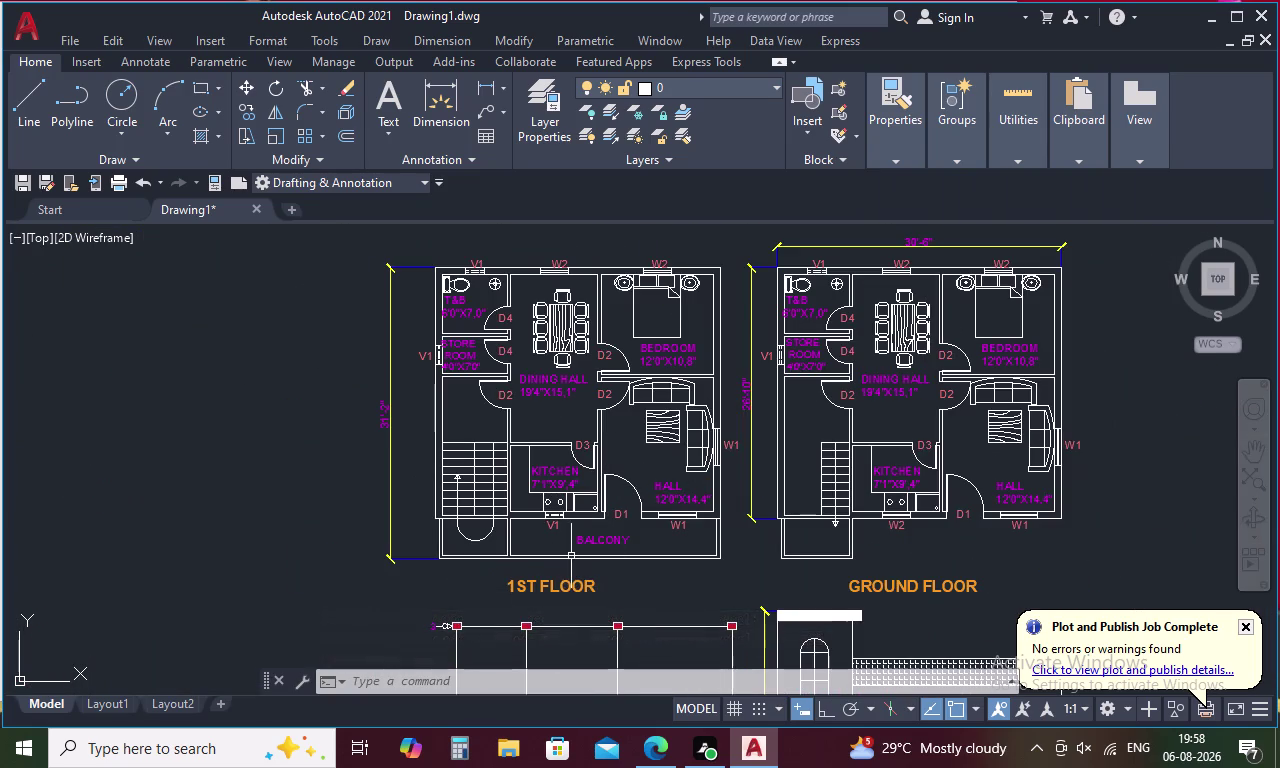
scroll(up, 3)
scroll(up, 3)
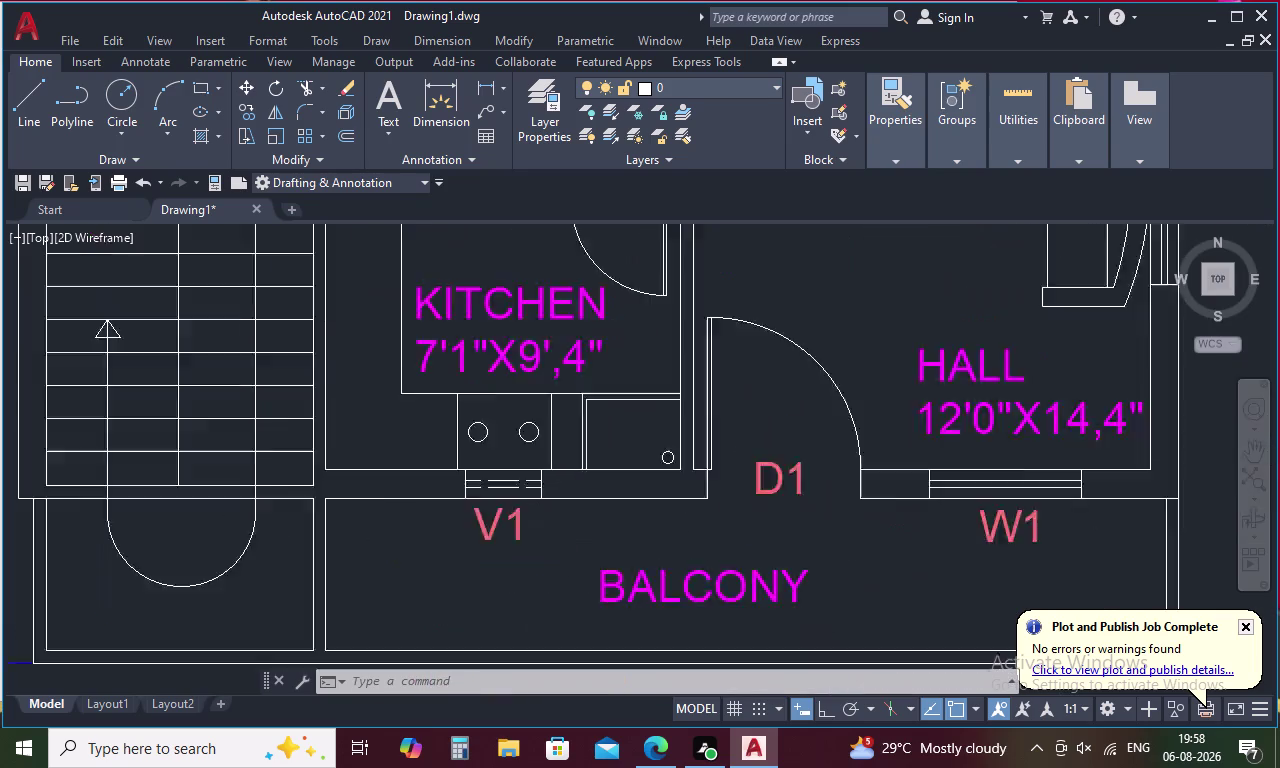
scroll(up, 3)
scroll(down, 3)
scroll(down, 3)
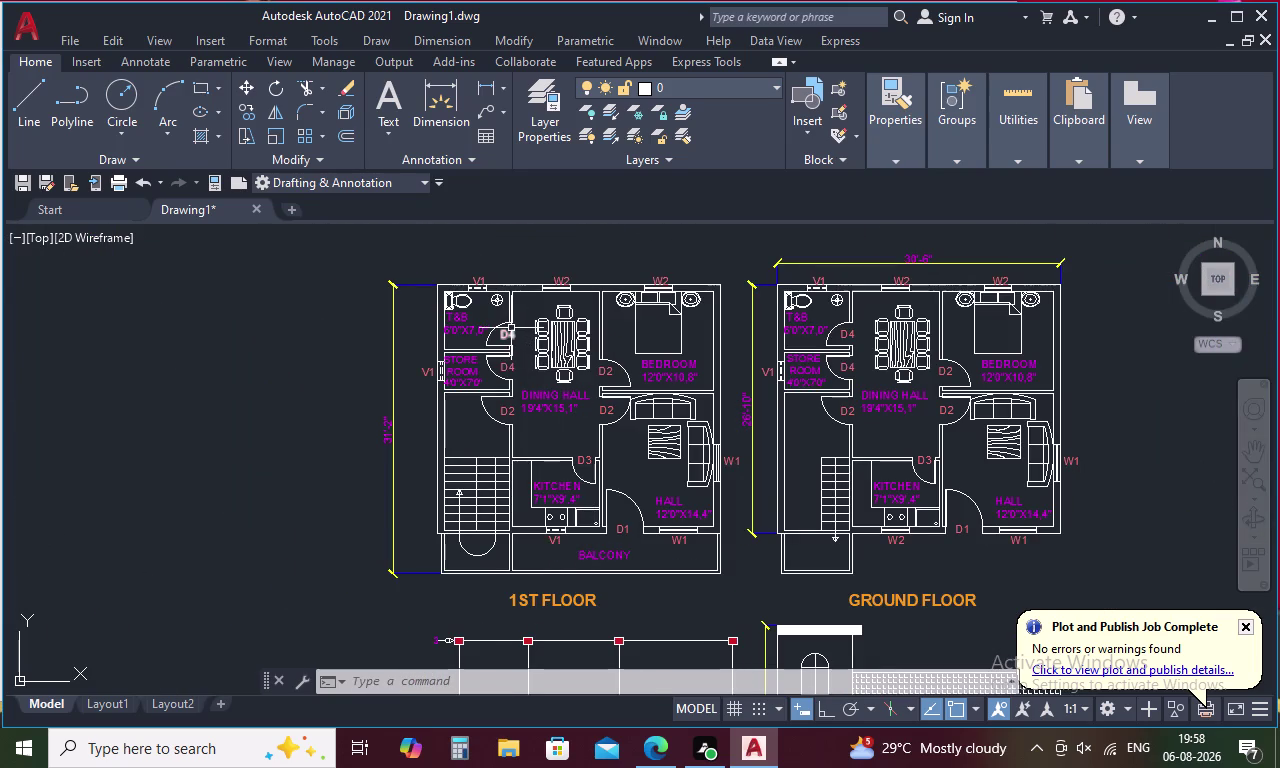
scroll(up, 3)
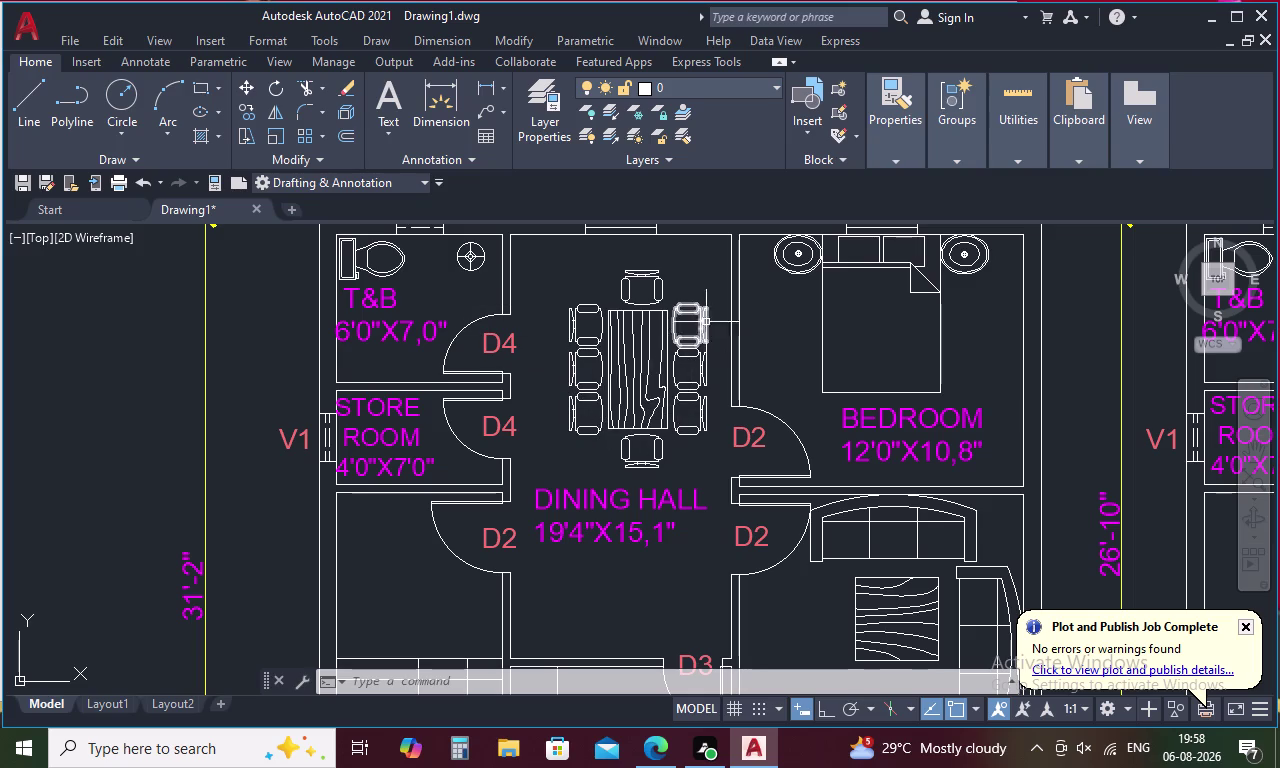
Lasso-select the first-floor dining table together with its chairs.
drag(713, 263, 721, 316)
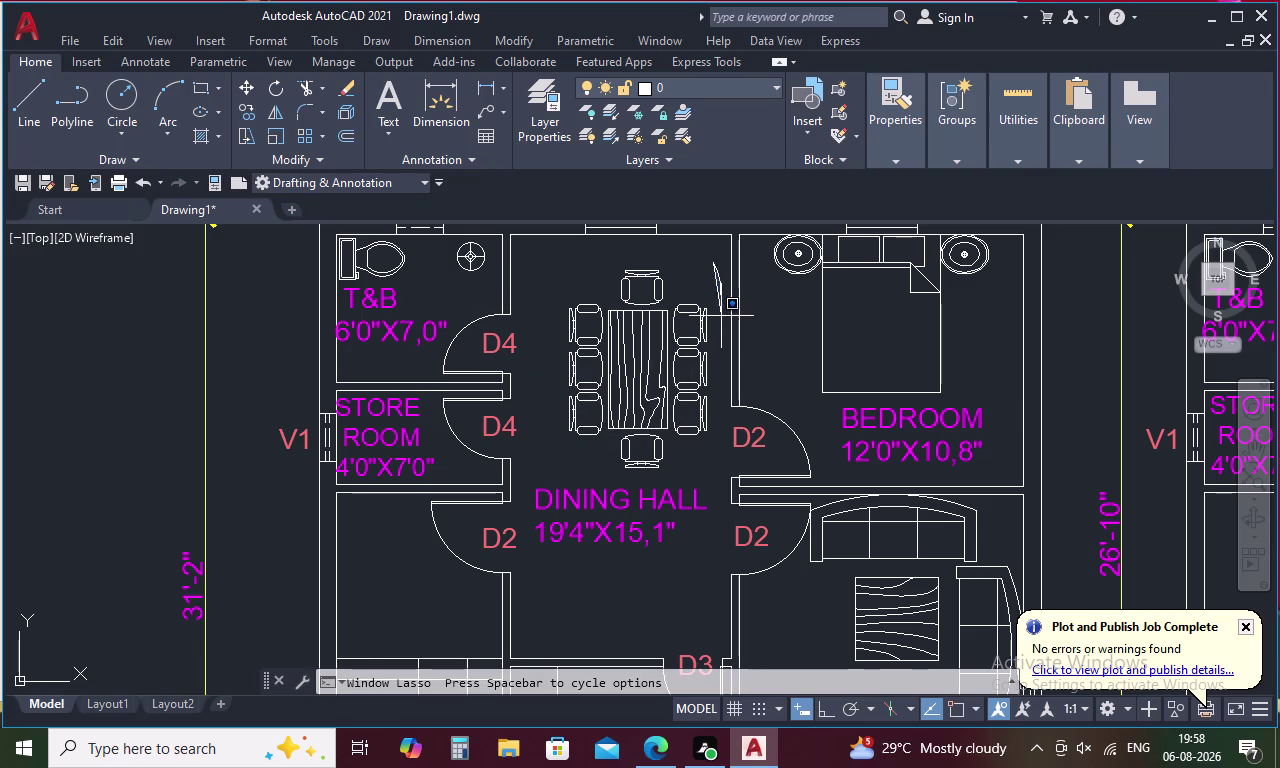
drag(721, 316, 697, 420)
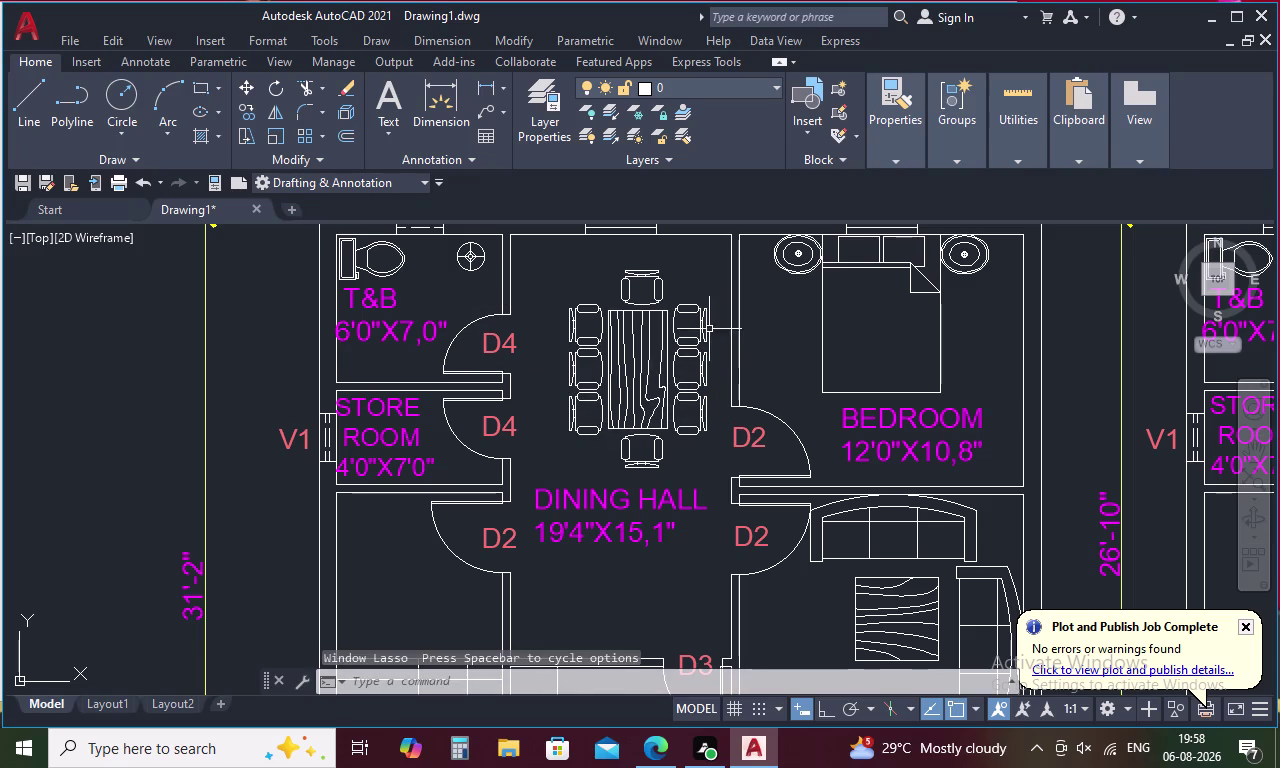
drag(715, 292, 582, 411)
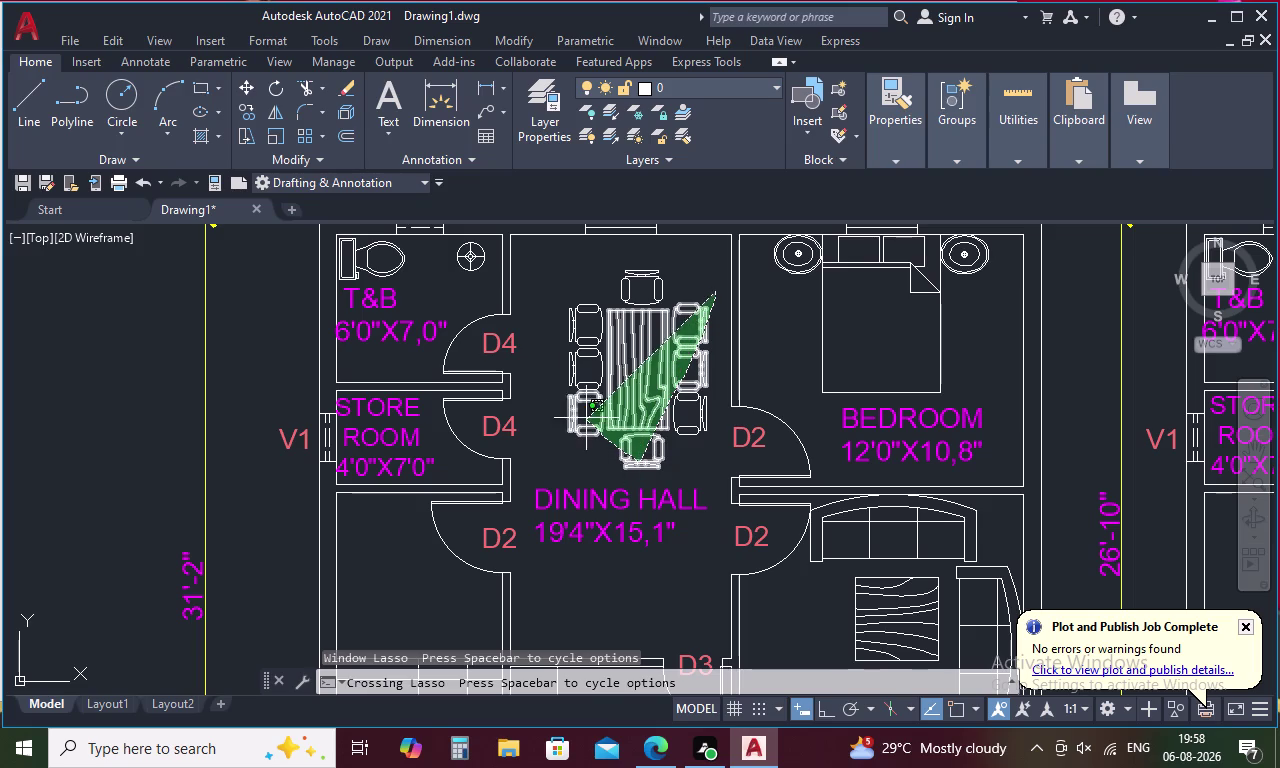
drag(582, 411, 617, 289)
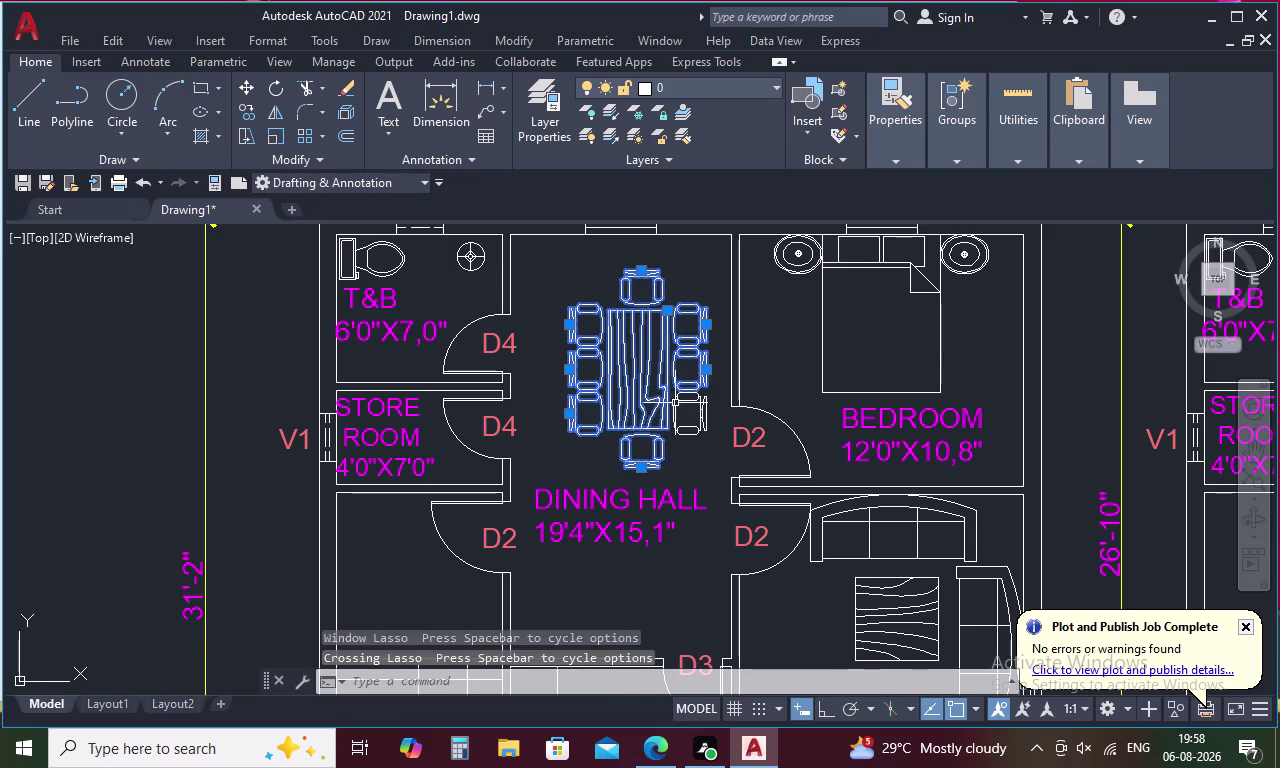
click(679, 405)
click(688, 393)
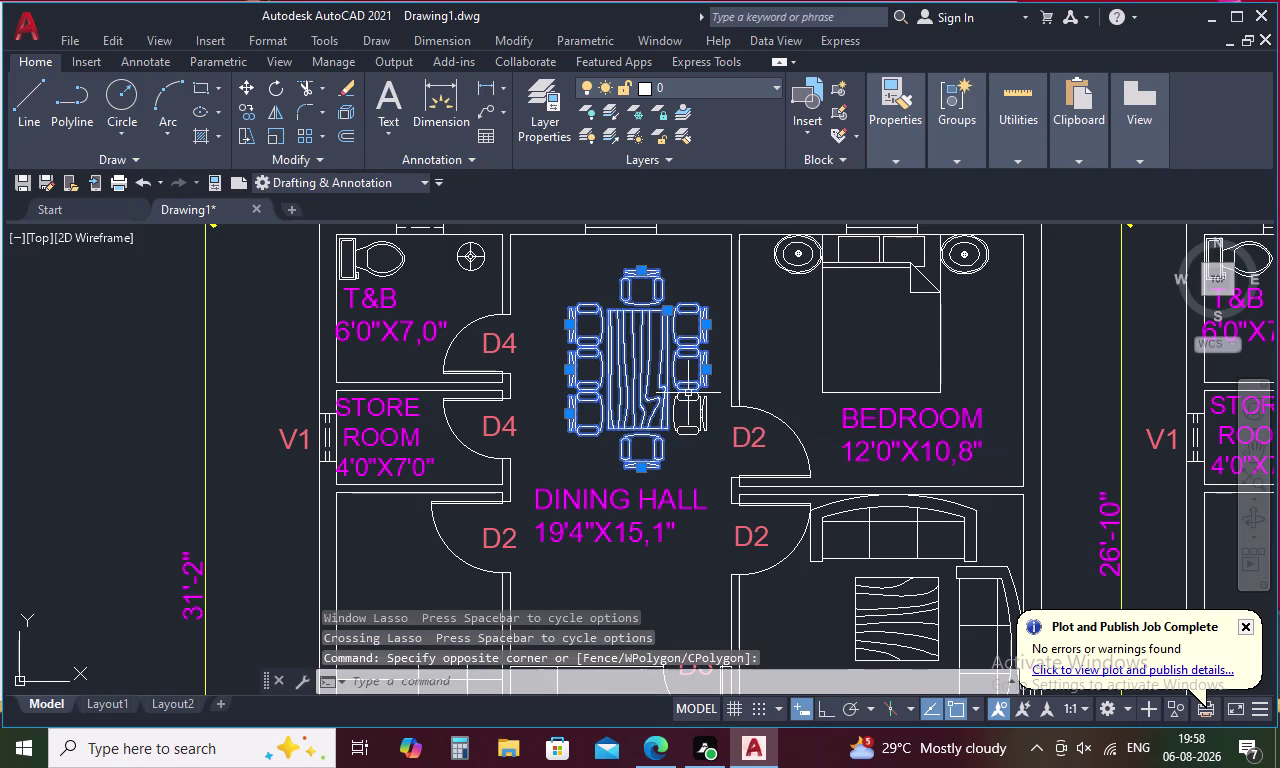
click(688, 392)
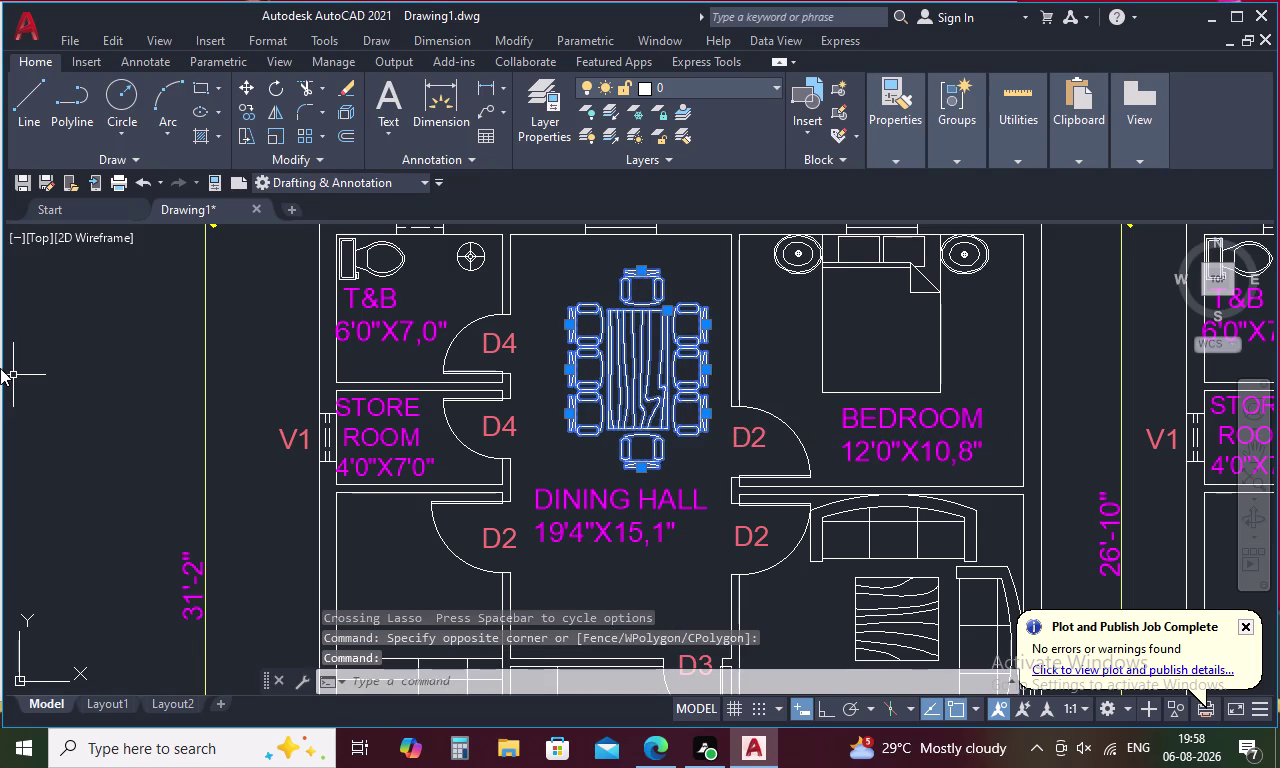